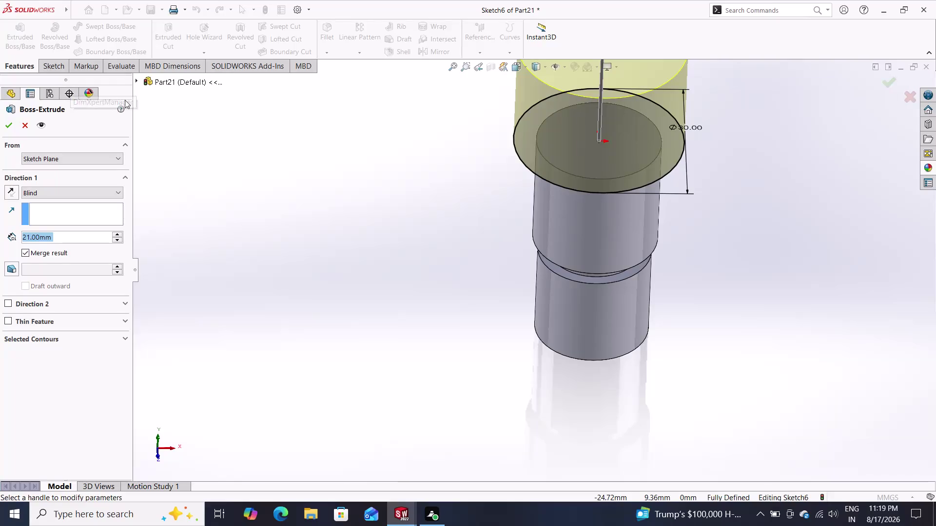
Finish the head boss extrusion at 21 mm depth.
key(6)
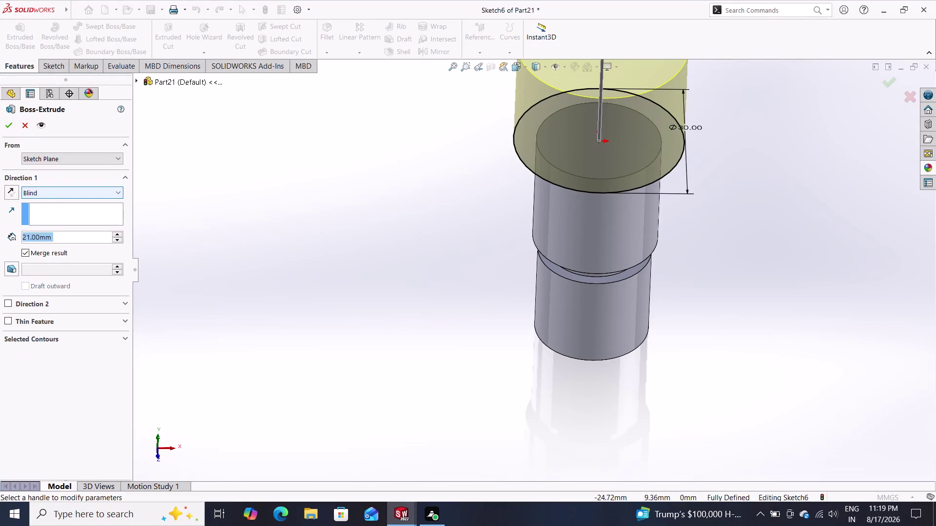
key(Return)
click(7, 128)
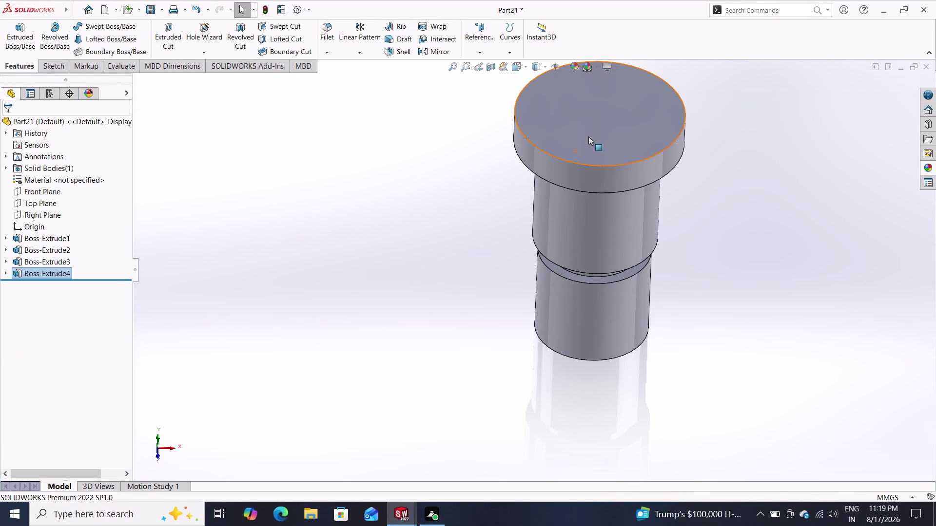
Sketch a vertical line on the head's top face through the circle's centre.
click(588, 136)
click(627, 109)
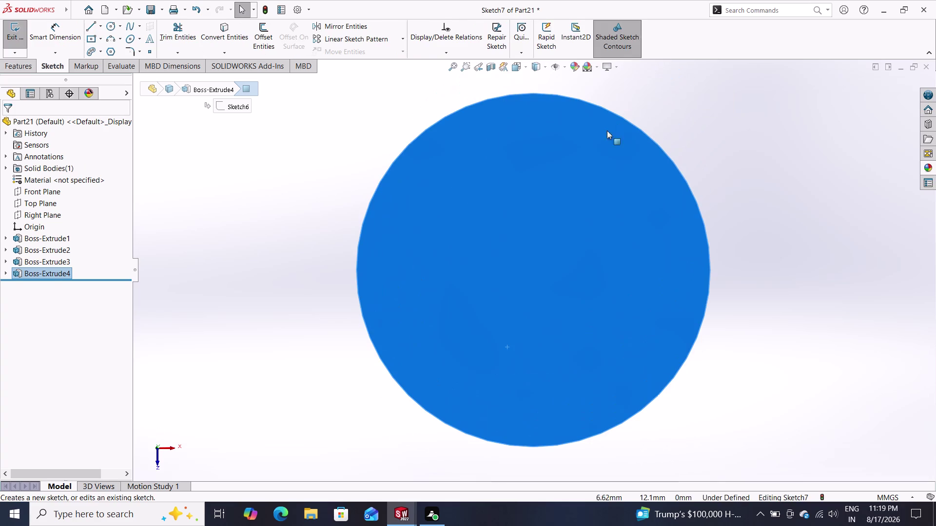
click(100, 27)
click(93, 26)
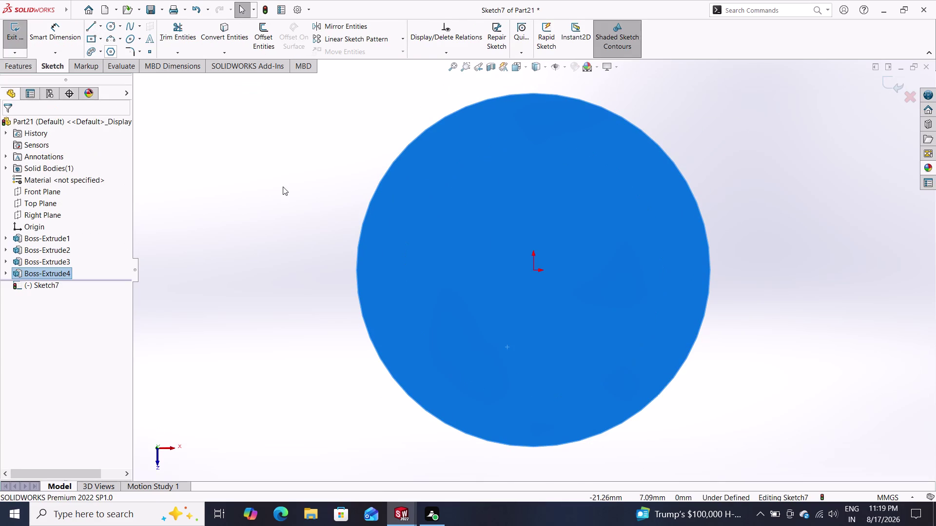
click(91, 25)
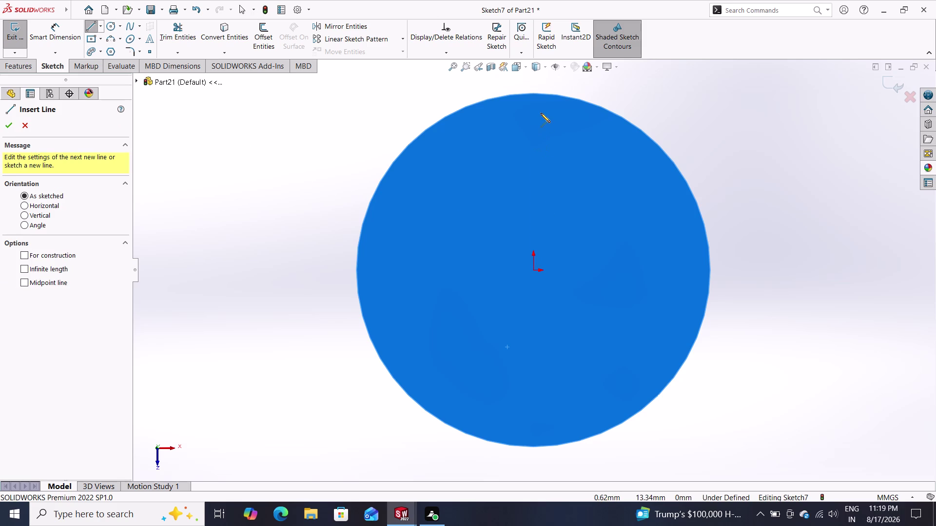
click(533, 94)
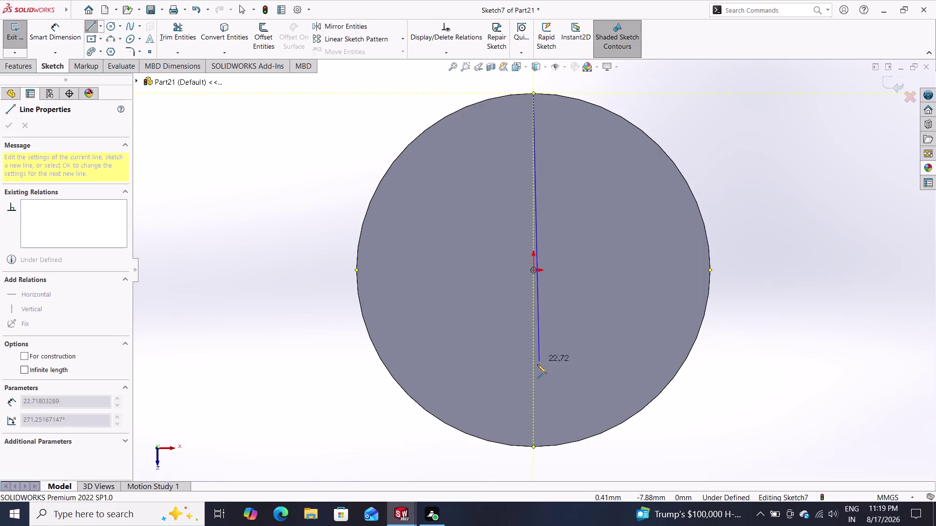
click(534, 445)
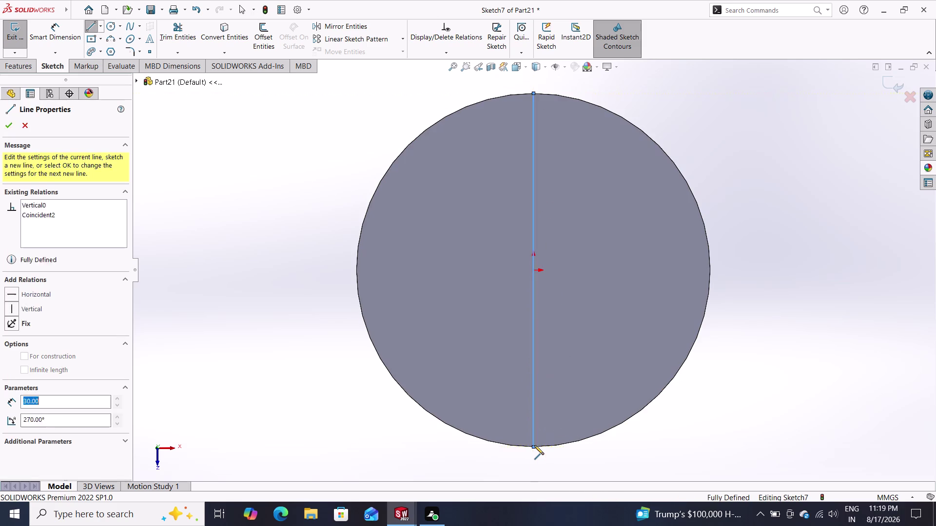
key(Escape)
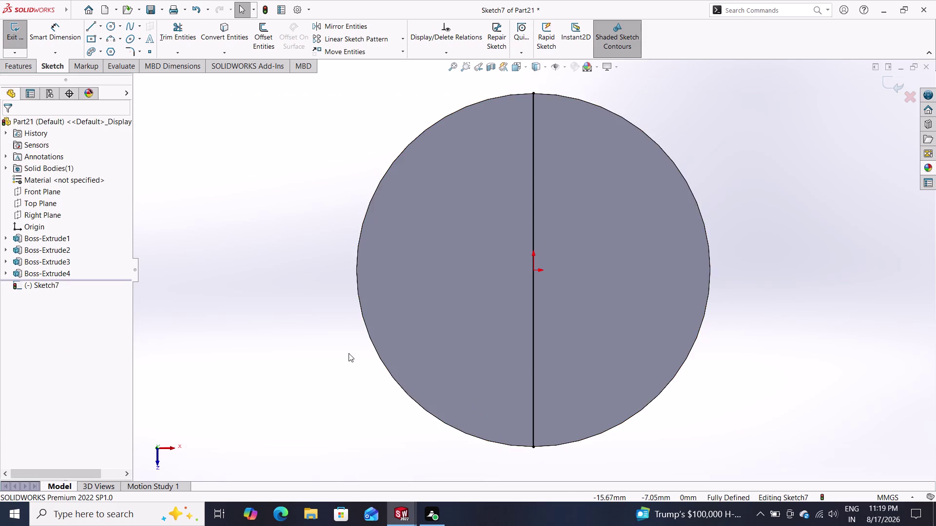
click(6, 67)
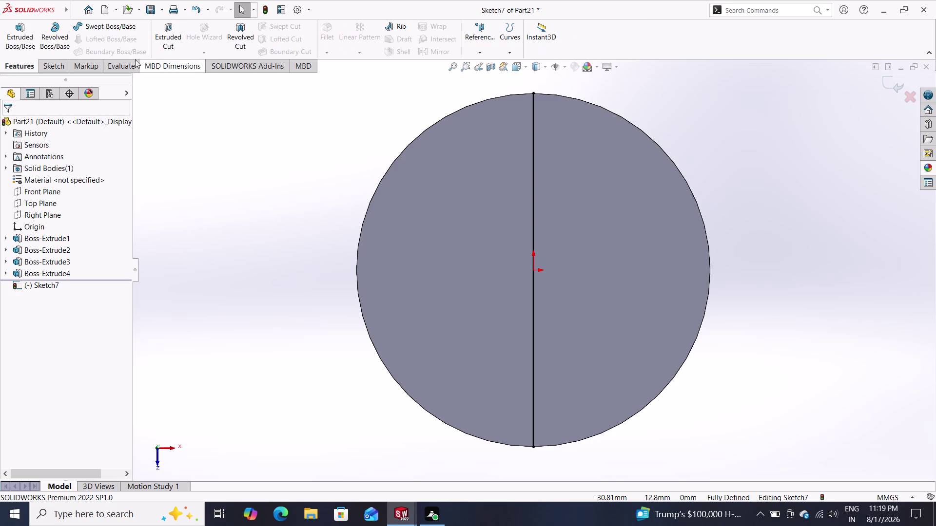
Offset the centre line 1.5 mm to both sides.
click(45, 69)
click(261, 30)
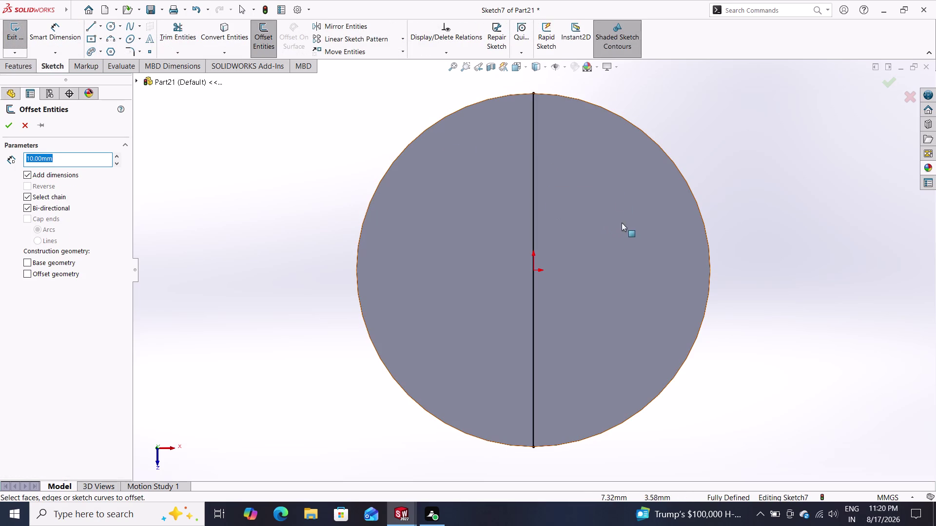
click(532, 179)
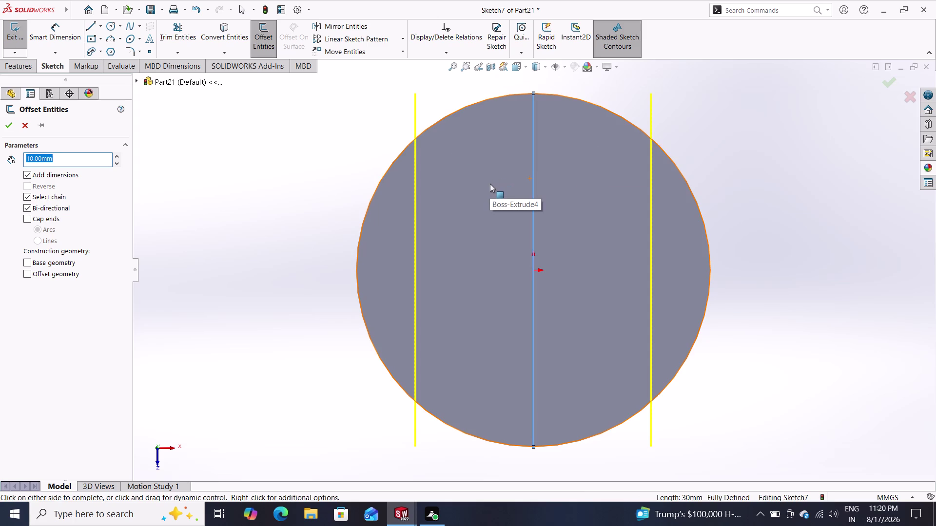
text(1.)
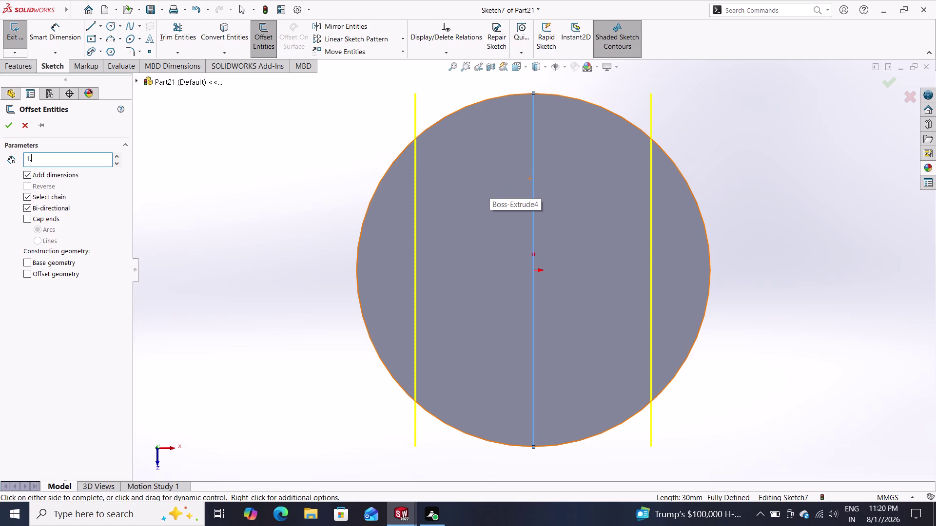
text(5)
key(Return)
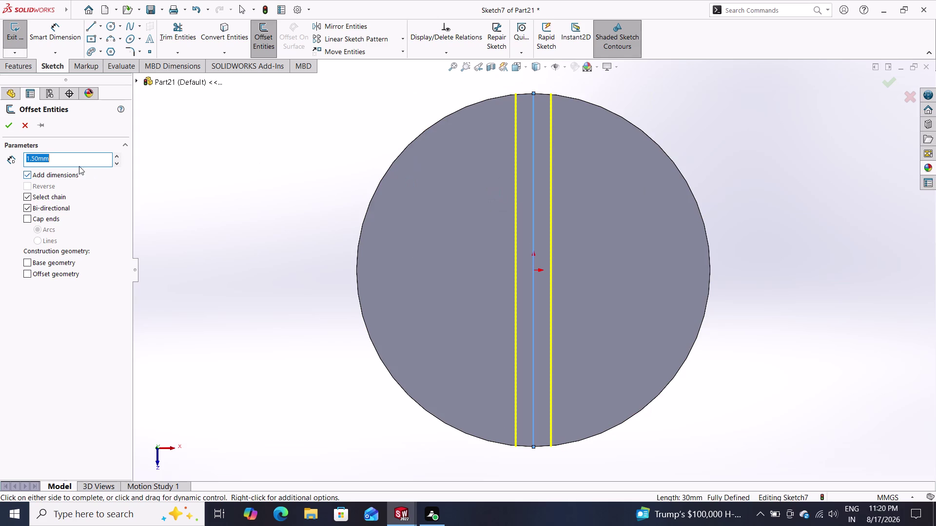
click(8, 125)
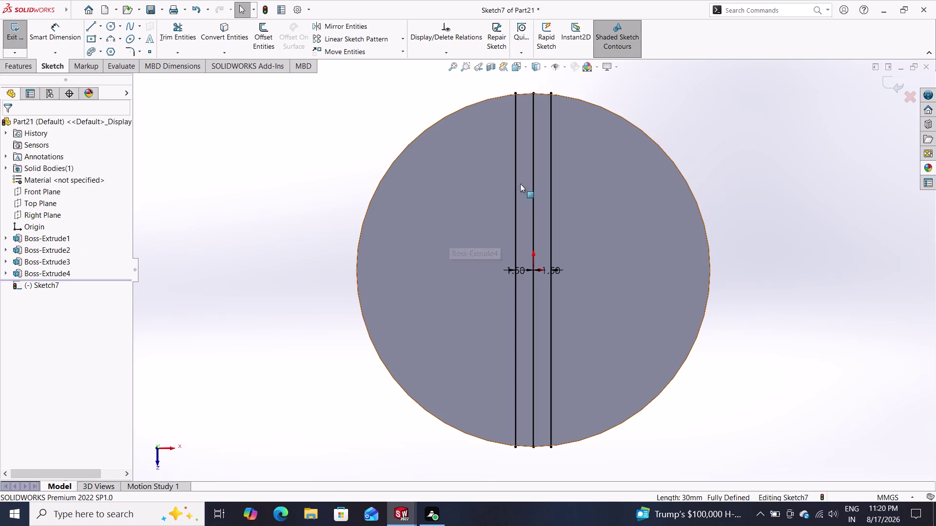
Delete the original centre line from the slot sketch.
click(532, 192)
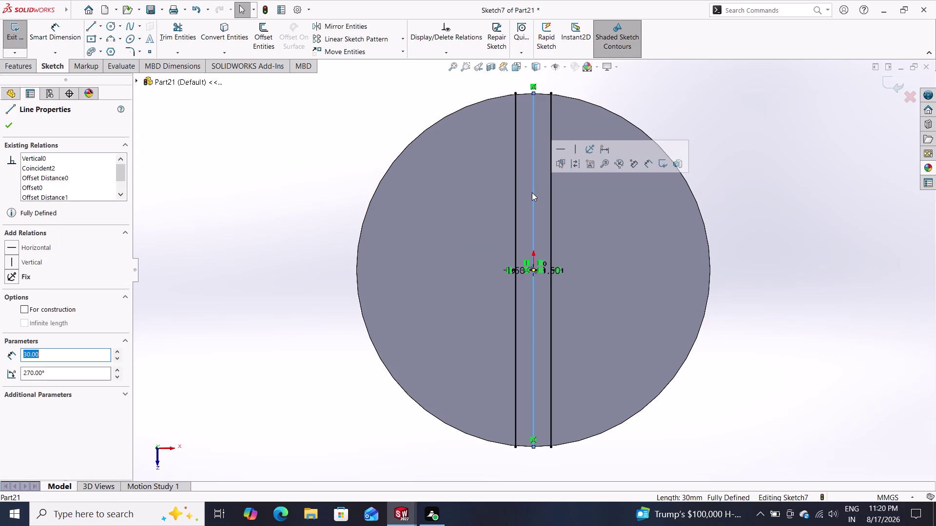
key(Delete)
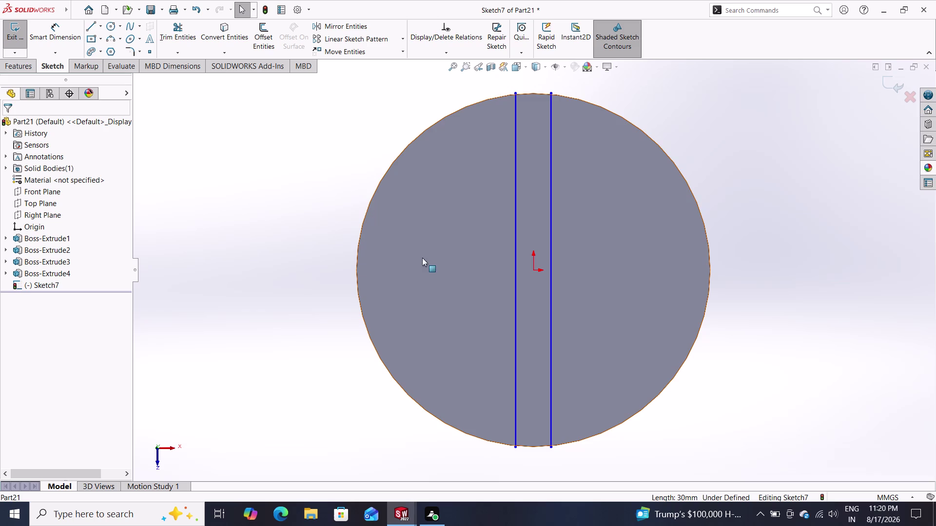
click(28, 70)
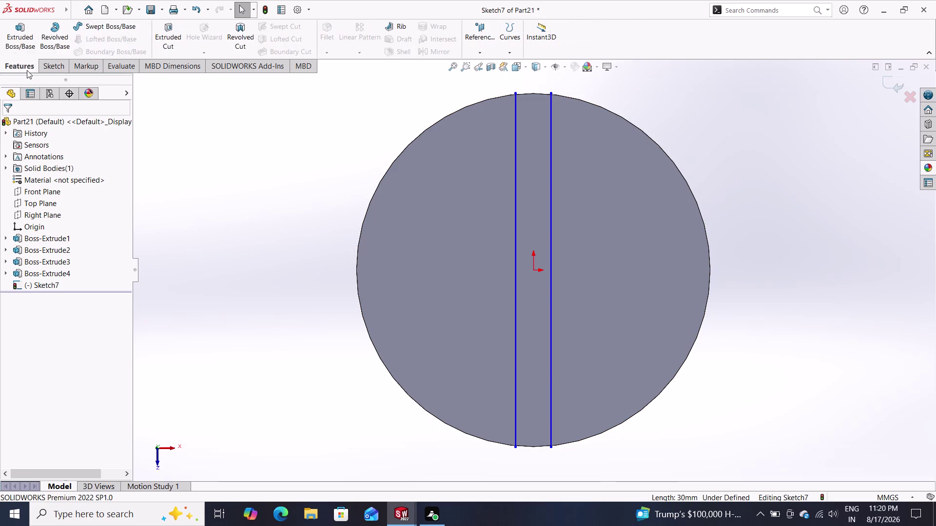
click(168, 37)
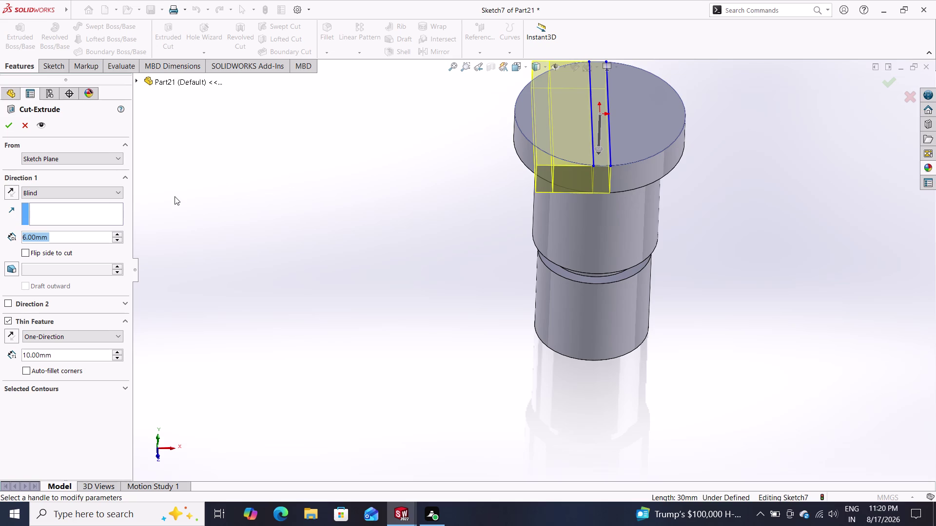
text(3.5)
key(Return)
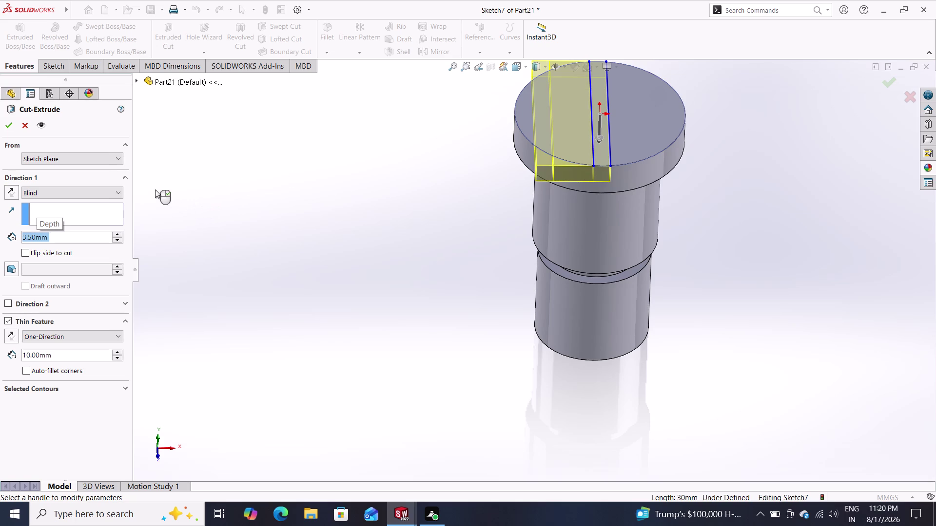
click(4, 129)
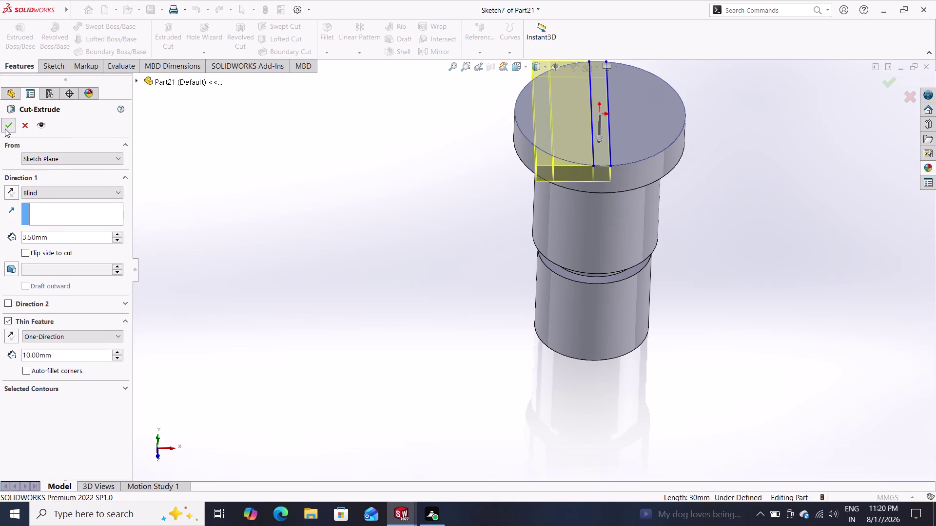
key(ctrl+z)
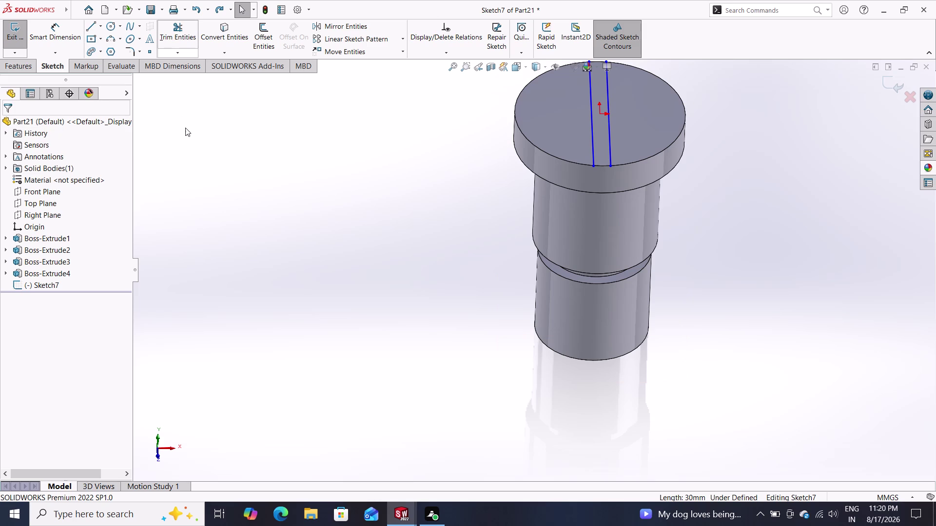
Clear the face selection and exit the slot sketch.
click(481, 67)
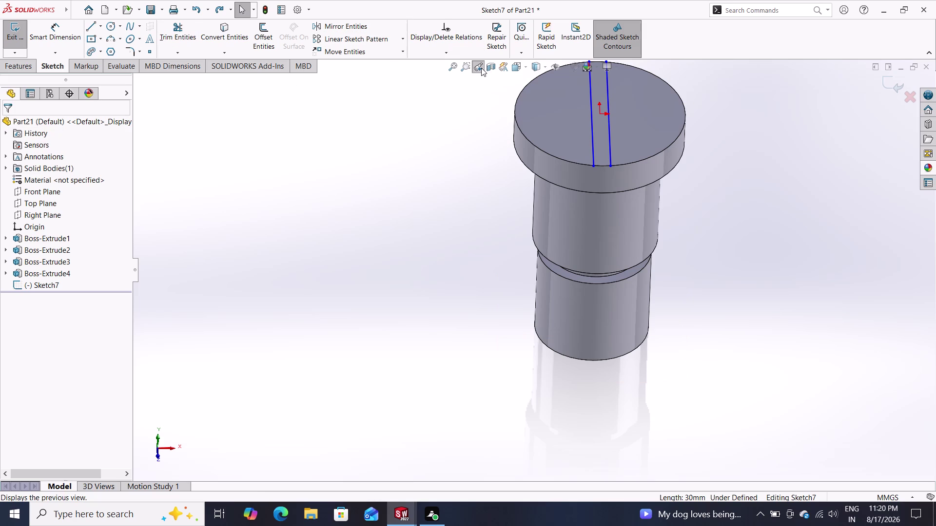
click(629, 132)
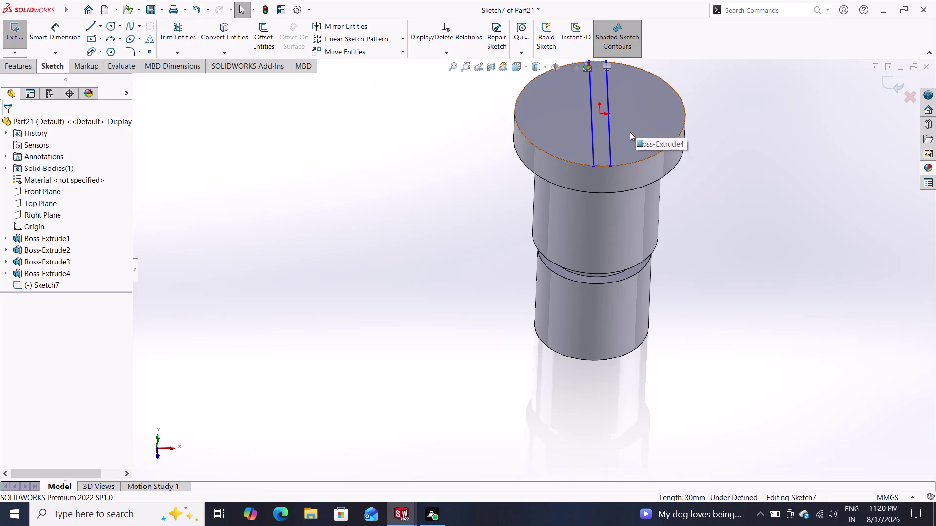
click(630, 132)
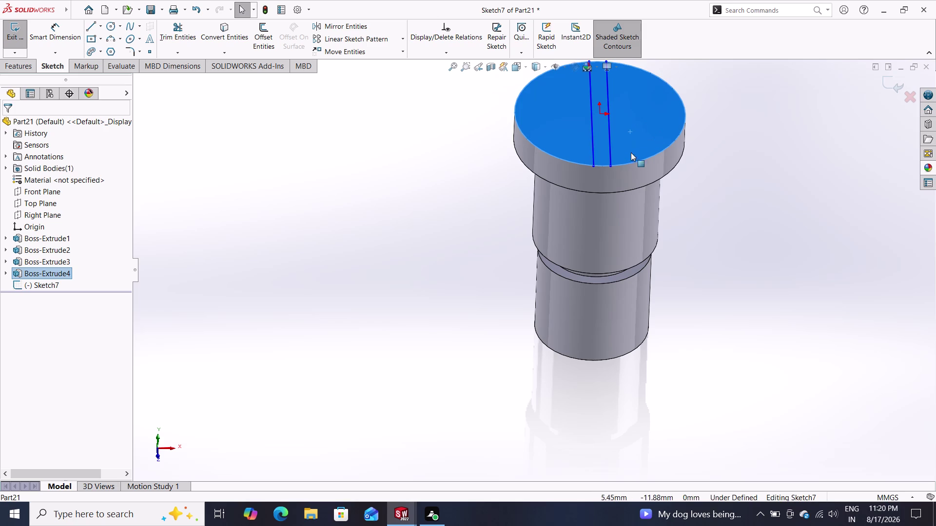
key(Escape)
key(Escape)
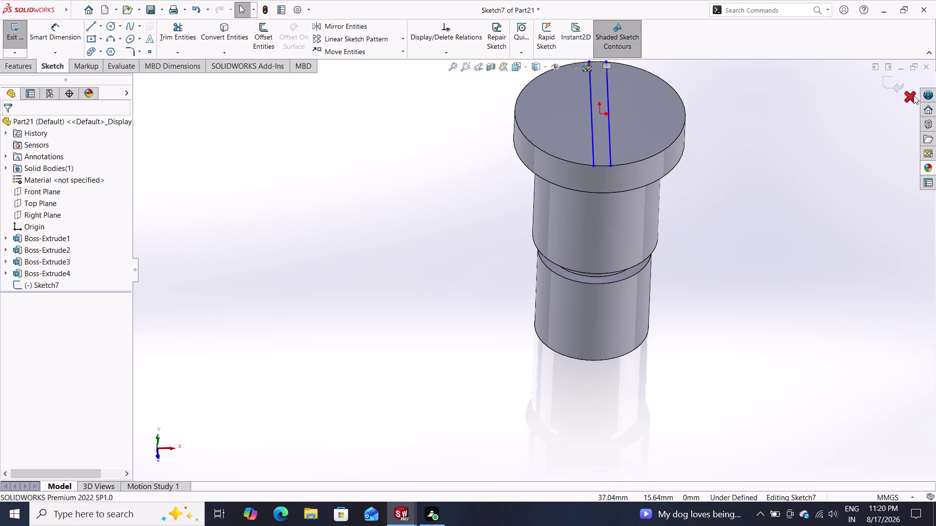
click(889, 82)
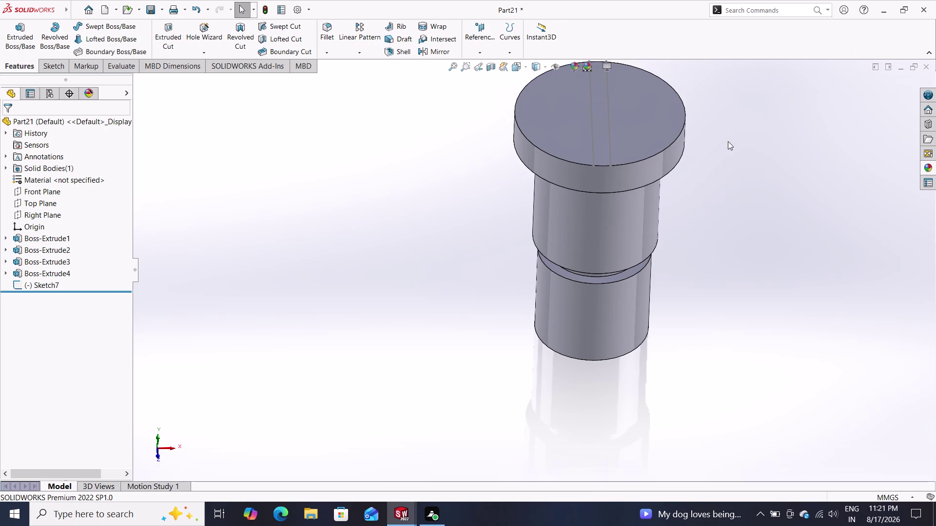
Start a new sketch on the head's top face and convert its outer edge.
click(625, 139)
click(665, 115)
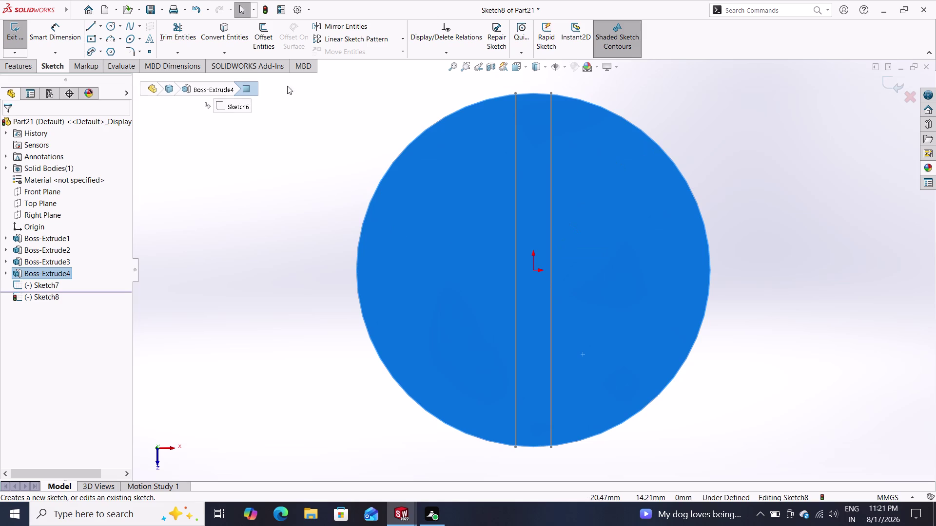
click(234, 26)
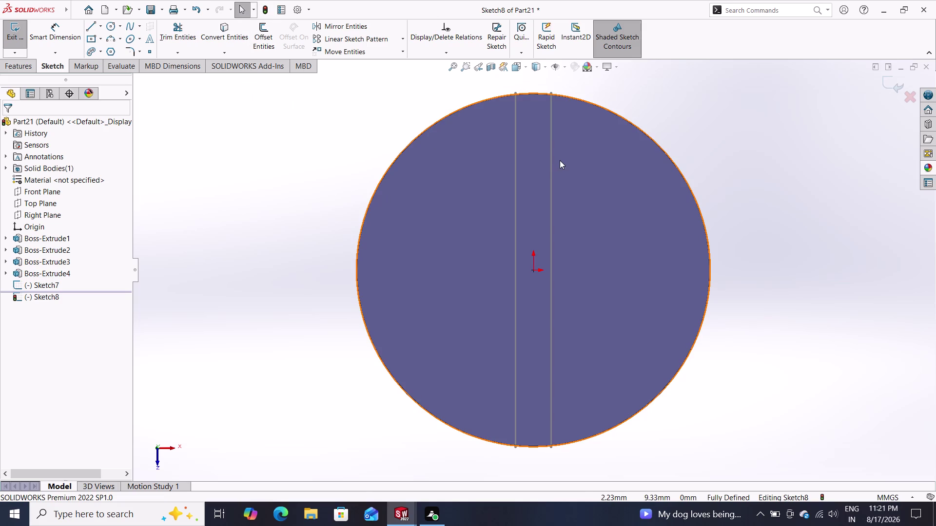
click(639, 130)
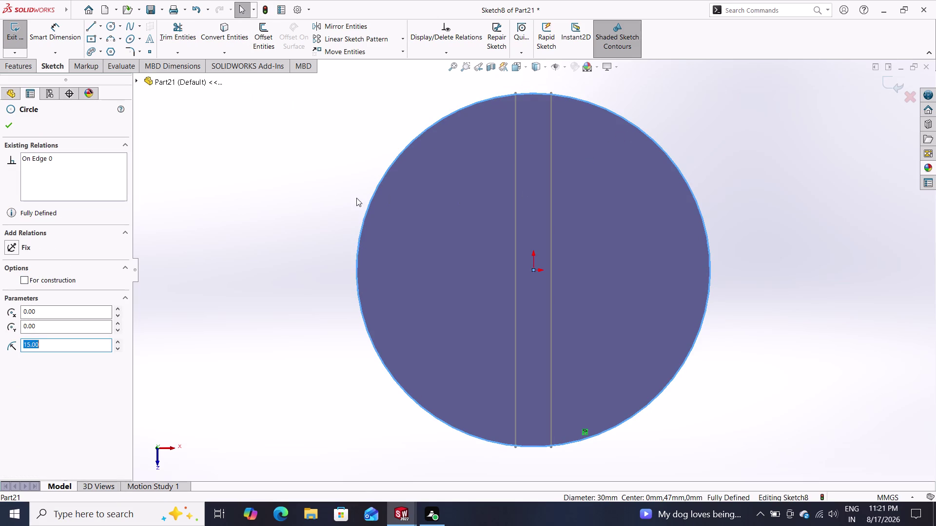
click(9, 124)
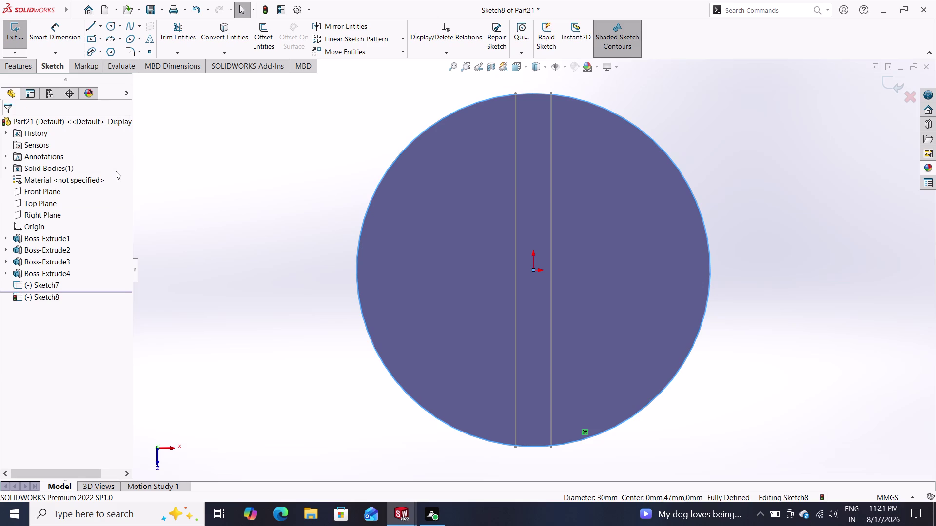
Undo the Sketch8 work to resume editing Sketch7.
key(ctrl+z)
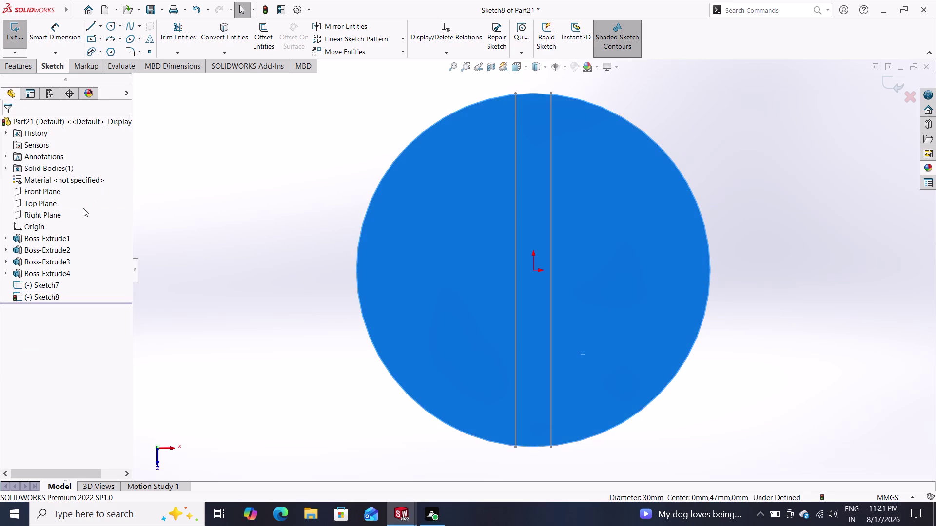
key(z)
key(ctrl+z)
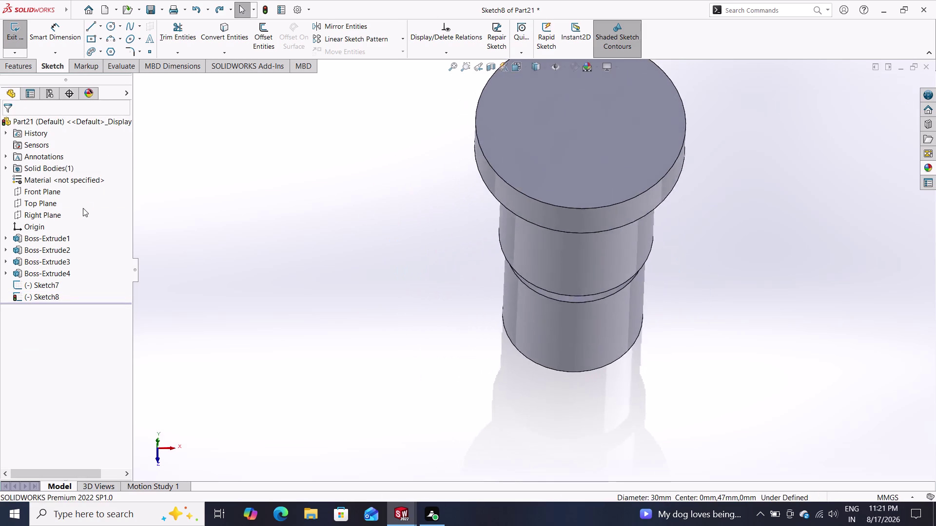
key(ctrl+z)
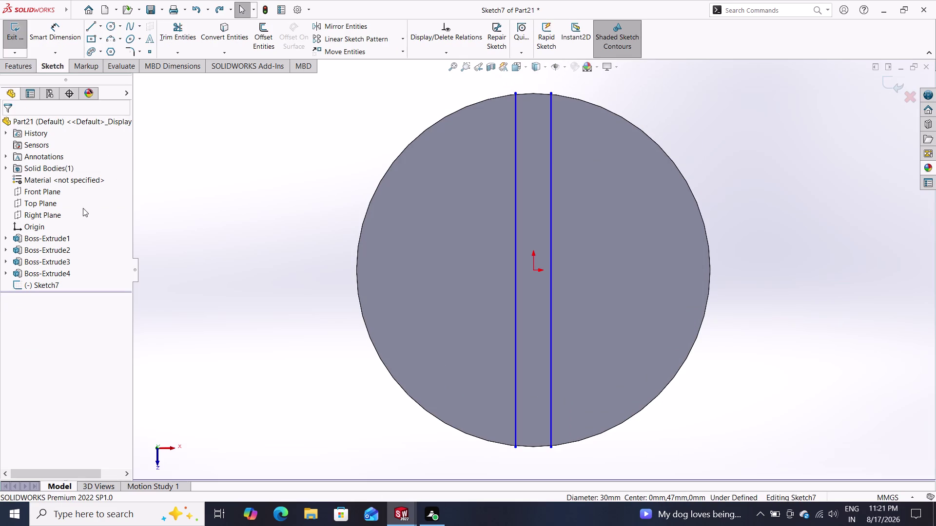
click(227, 45)
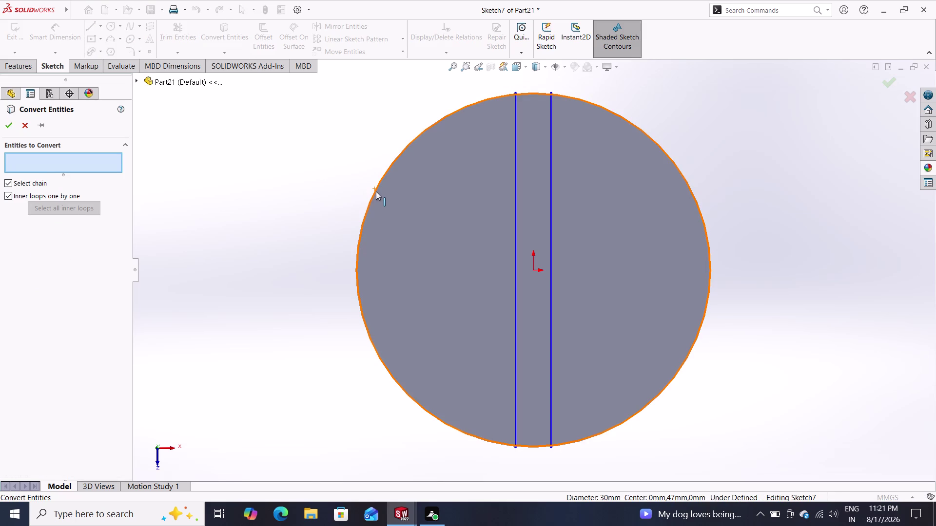
Convert the top face's circular edge into Sketch7 and power-trim around the slot lines.
click(376, 191)
click(10, 129)
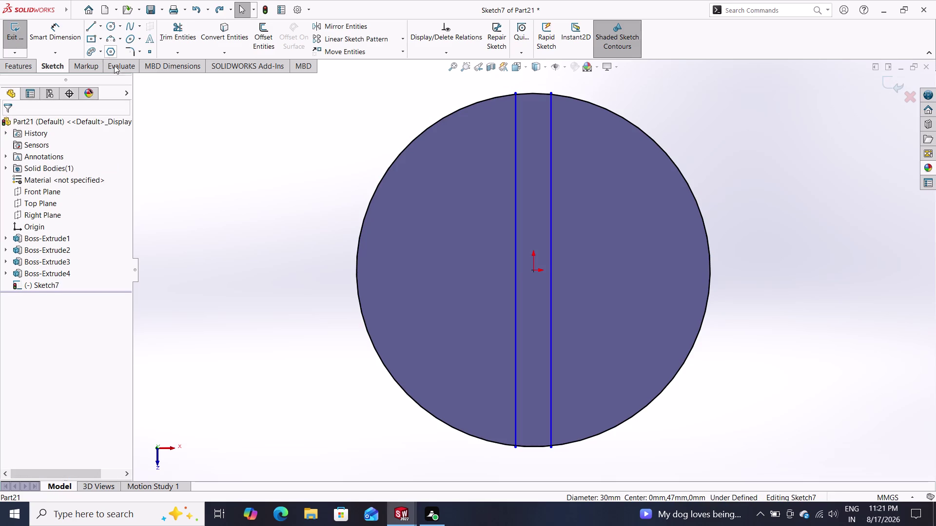
click(183, 30)
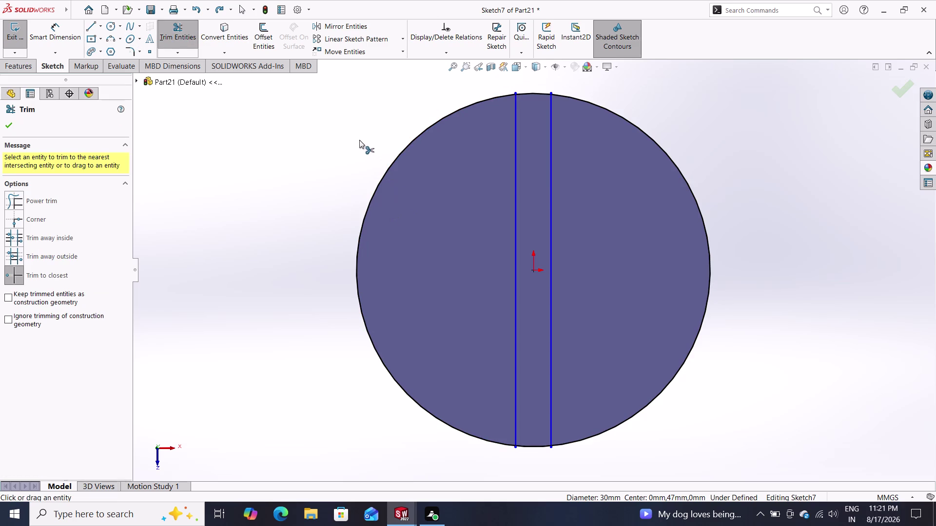
drag(359, 139, 414, 200)
click(56, 199)
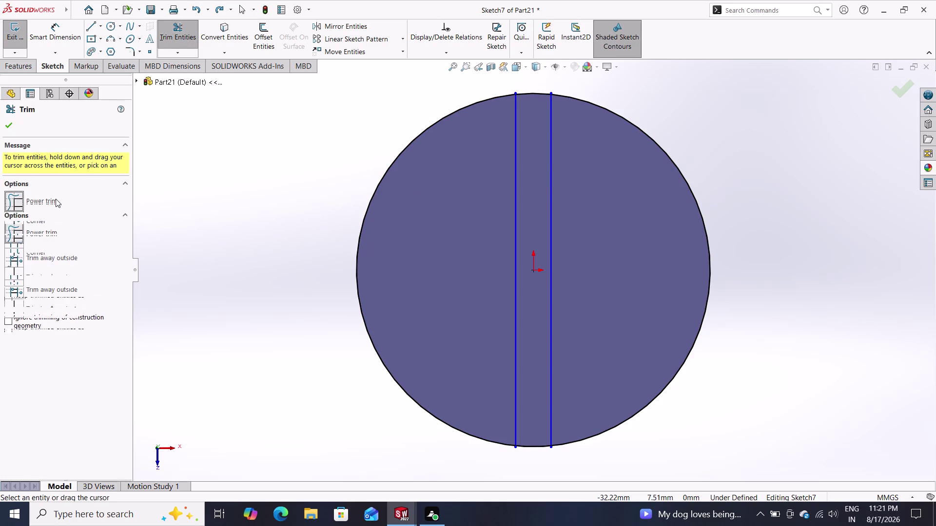
drag(334, 122, 398, 167)
drag(398, 167, 413, 202)
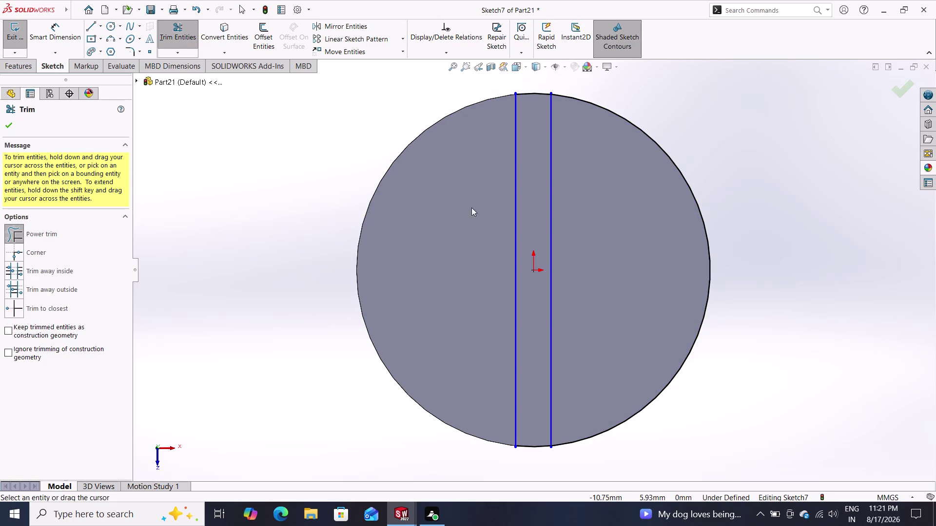
drag(747, 146, 650, 249)
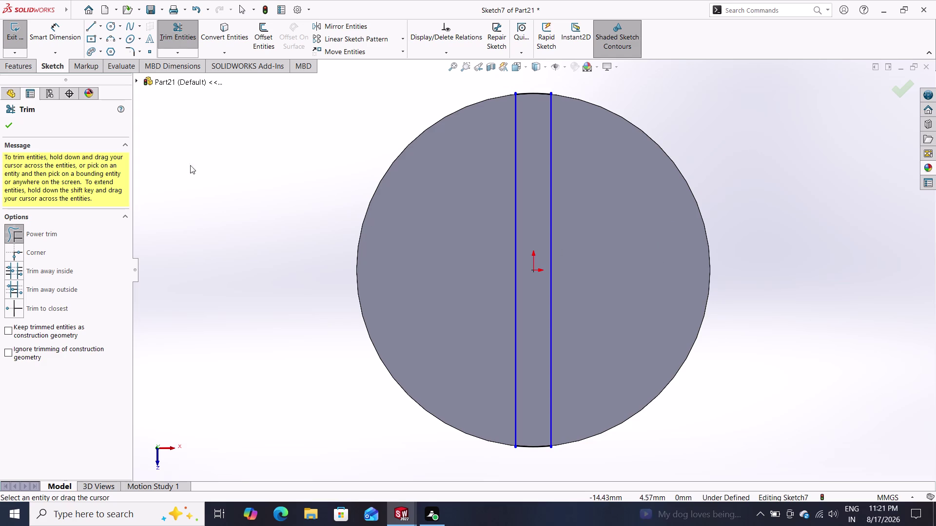
click(7, 122)
click(22, 71)
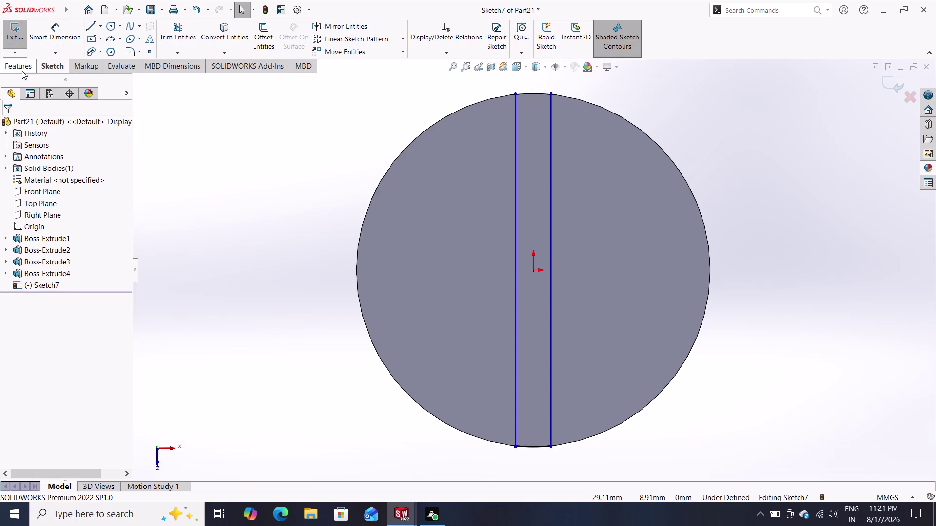
click(164, 33)
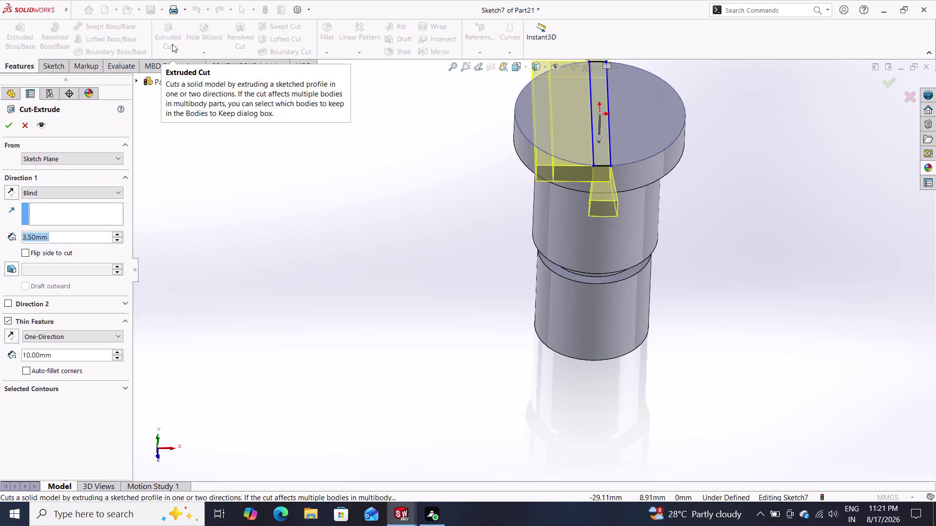
click(94, 192)
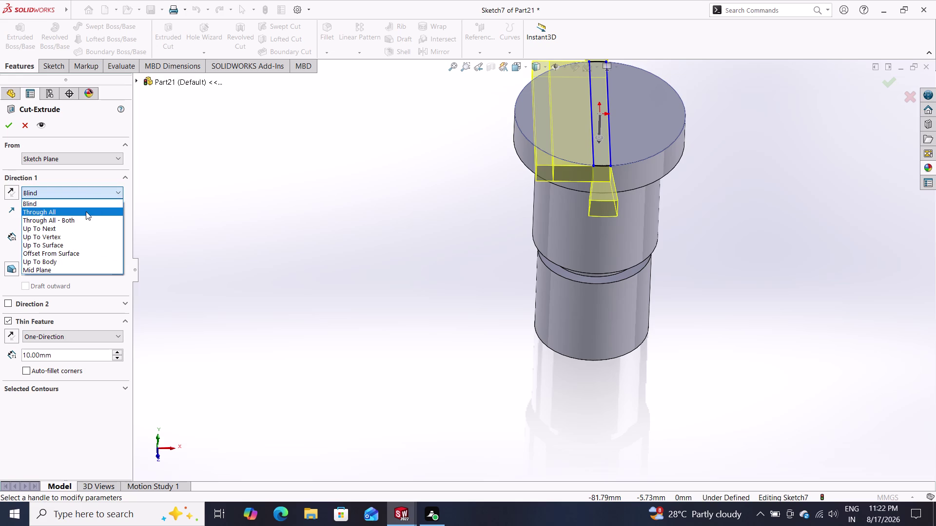
click(90, 204)
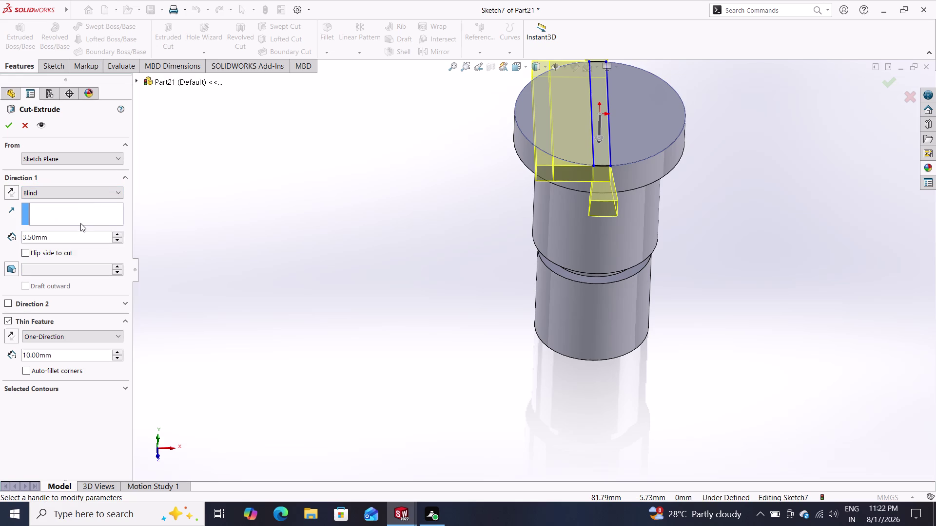
click(5, 126)
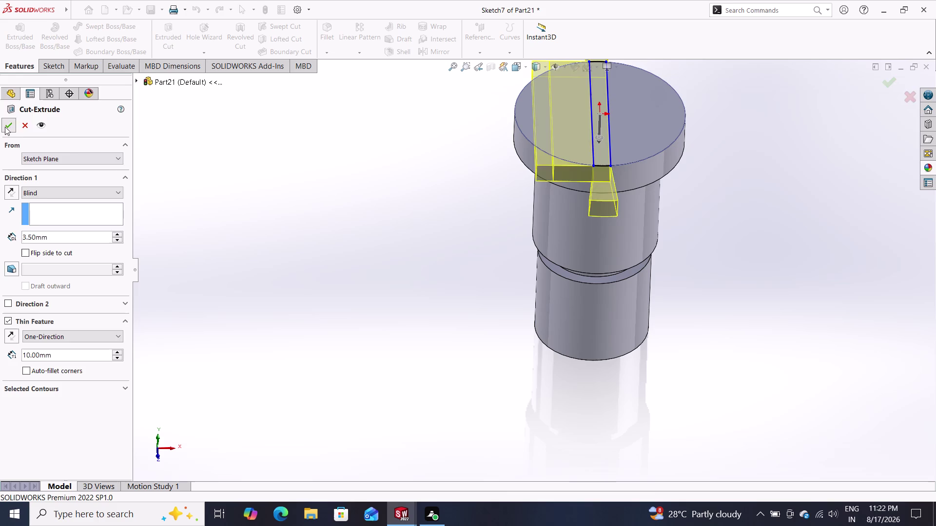
key(ctrl+z)
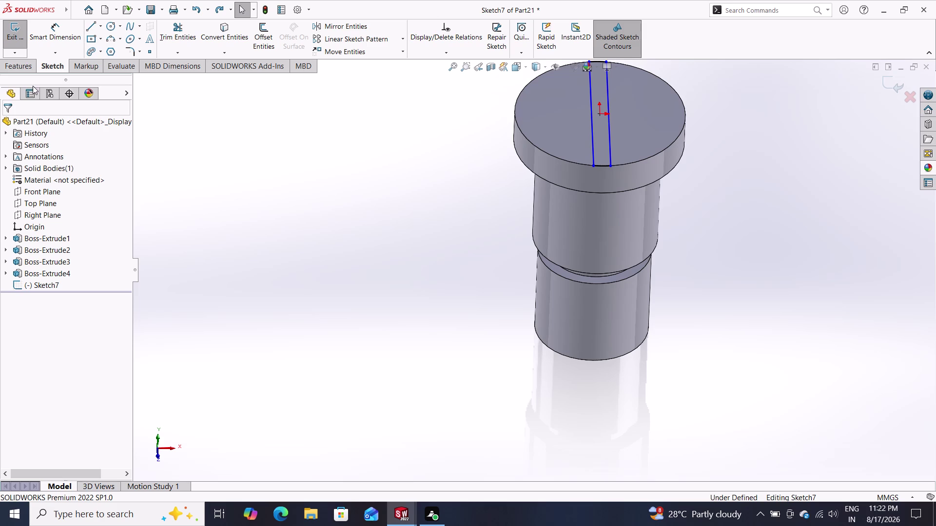
Select Sketch7 and view it face-on.
click(120, 92)
key(ctrl+z)
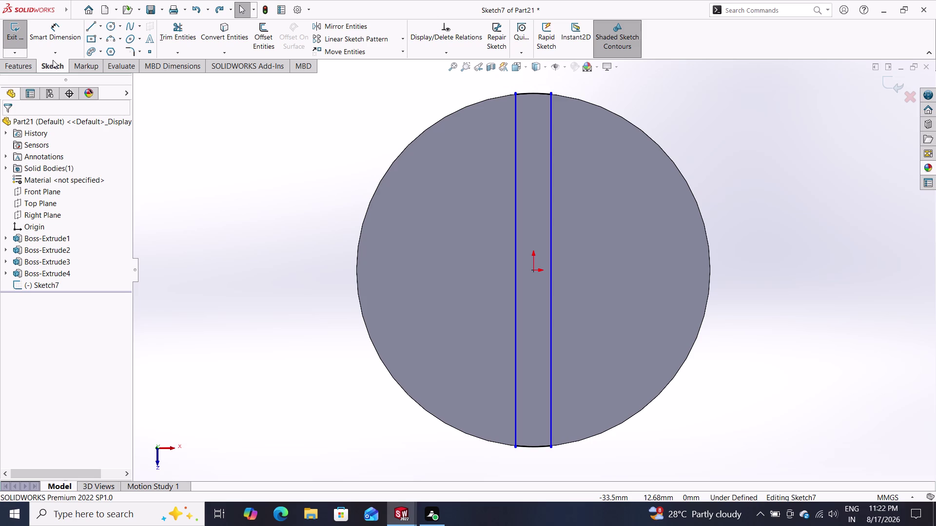
click(91, 39)
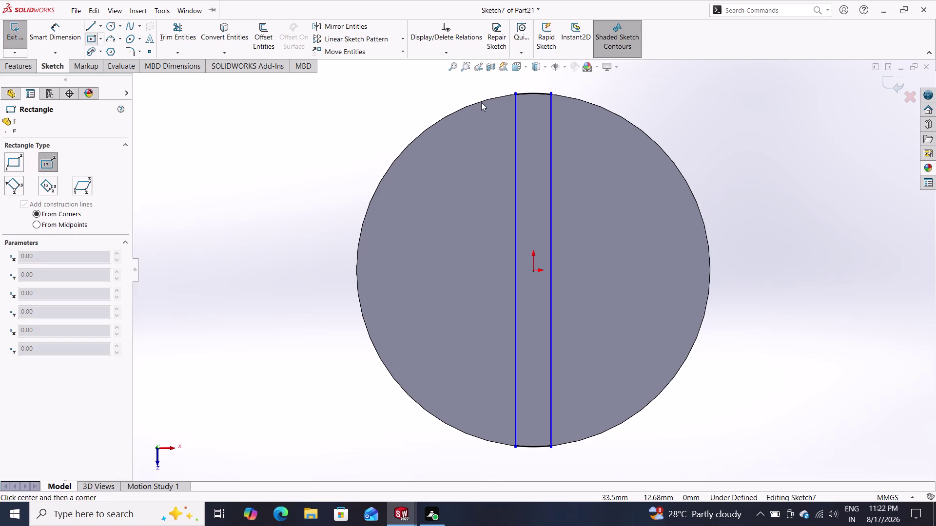
Draw a corner-to-corner rectangle spanning the circle past its top and bottom rims.
click(515, 78)
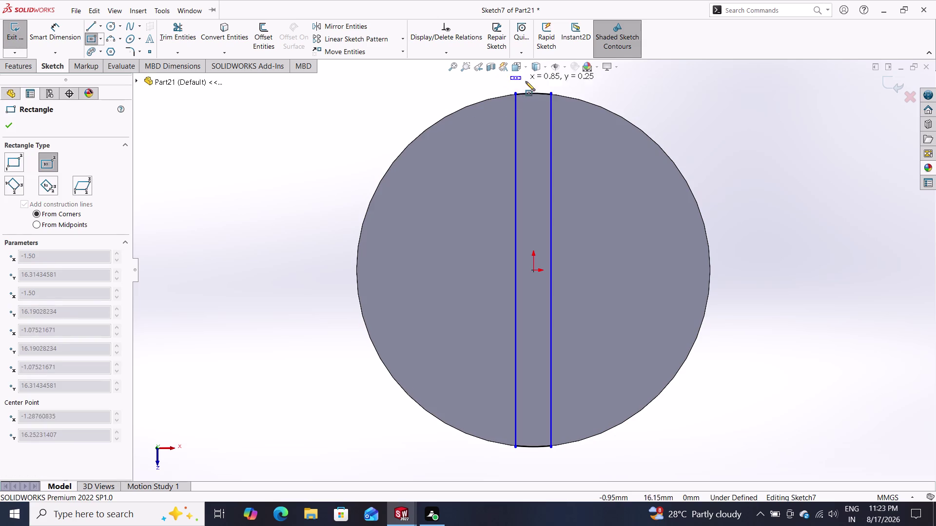
key(Escape)
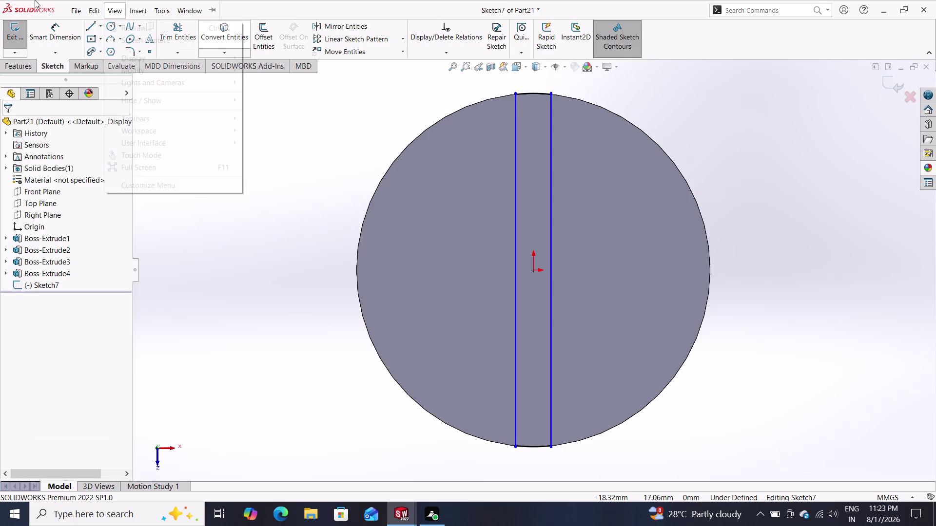
click(97, 39)
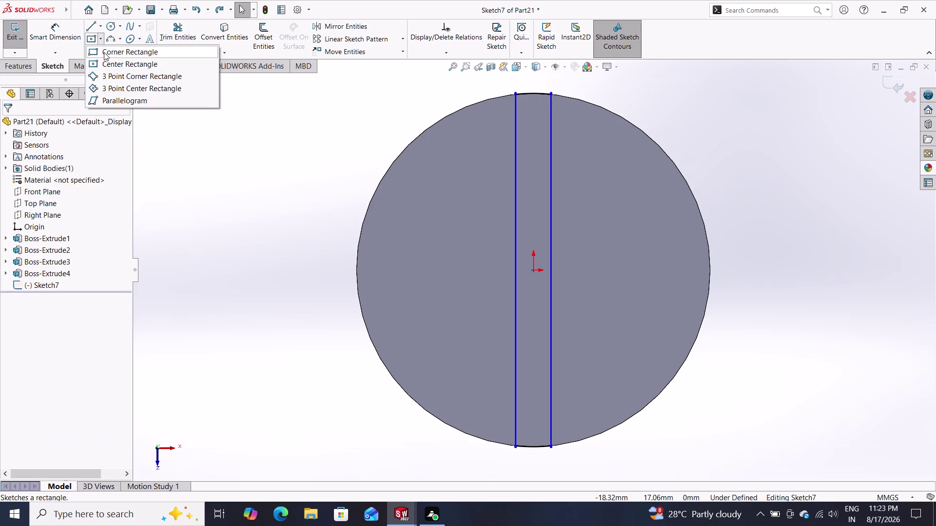
click(104, 52)
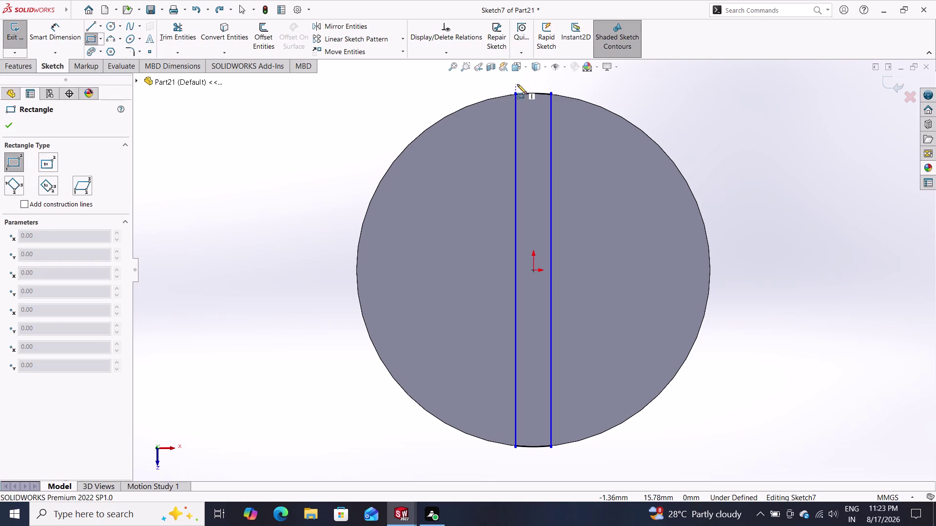
click(517, 80)
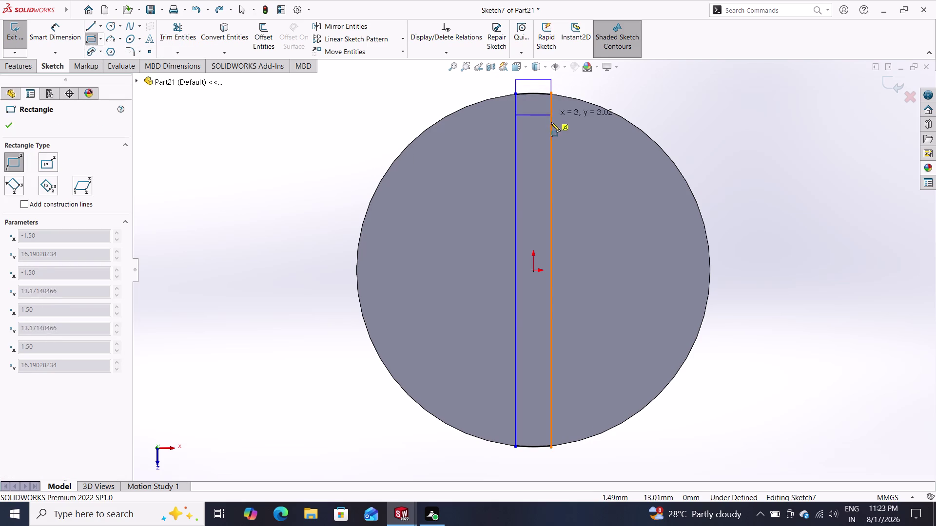
click(549, 462)
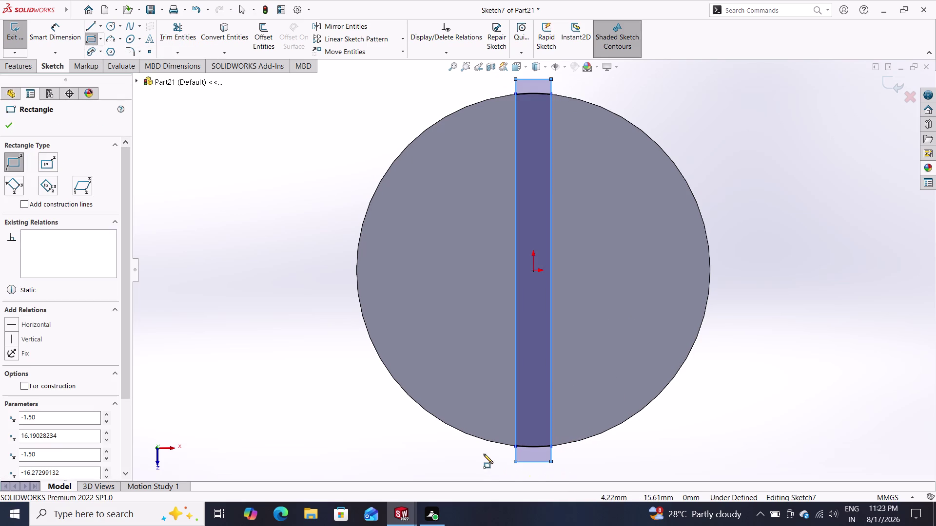
key(Escape)
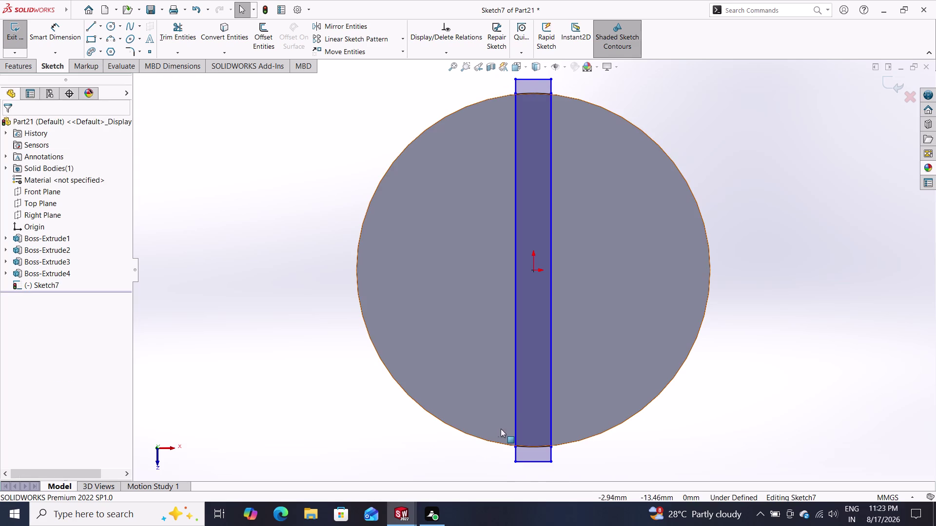
Delete the two old slot lines and the top and bottom arc segments.
click(515, 400)
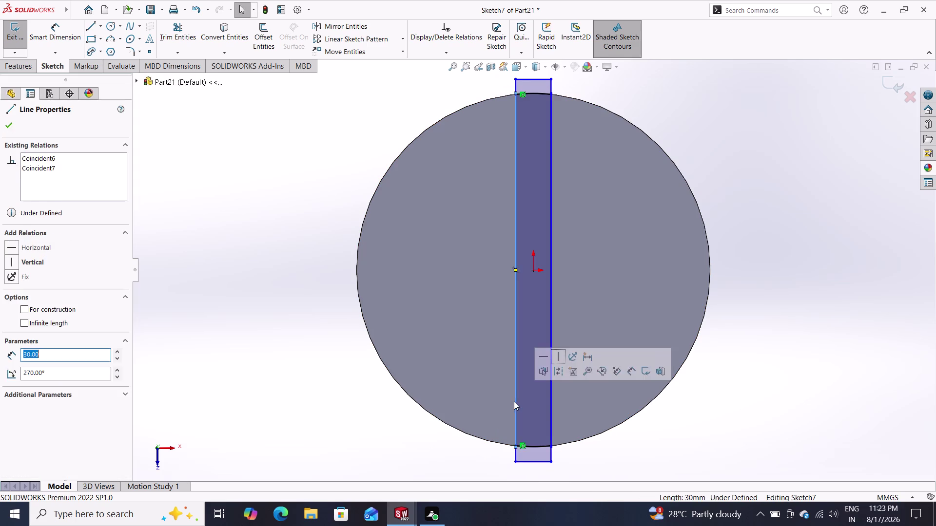
key(Delete)
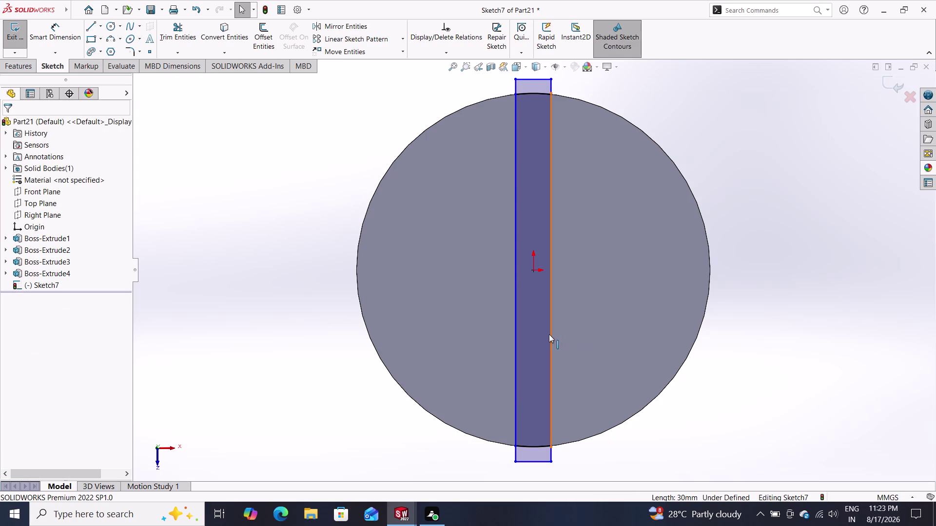
click(550, 334)
key(Delete)
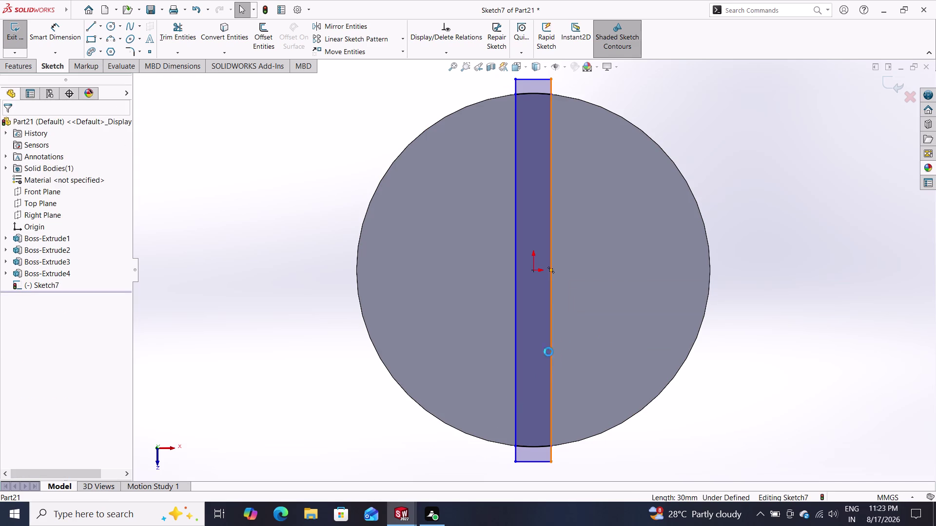
click(531, 445)
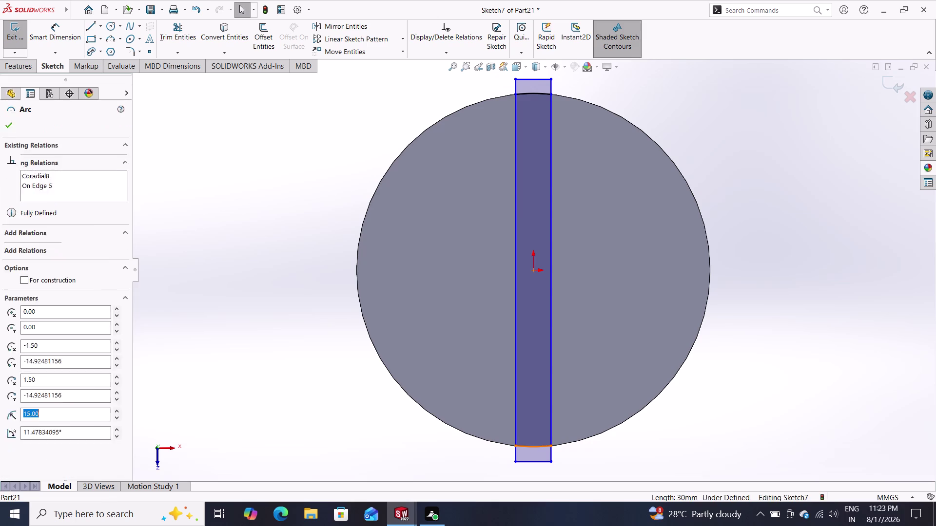
key(Delete)
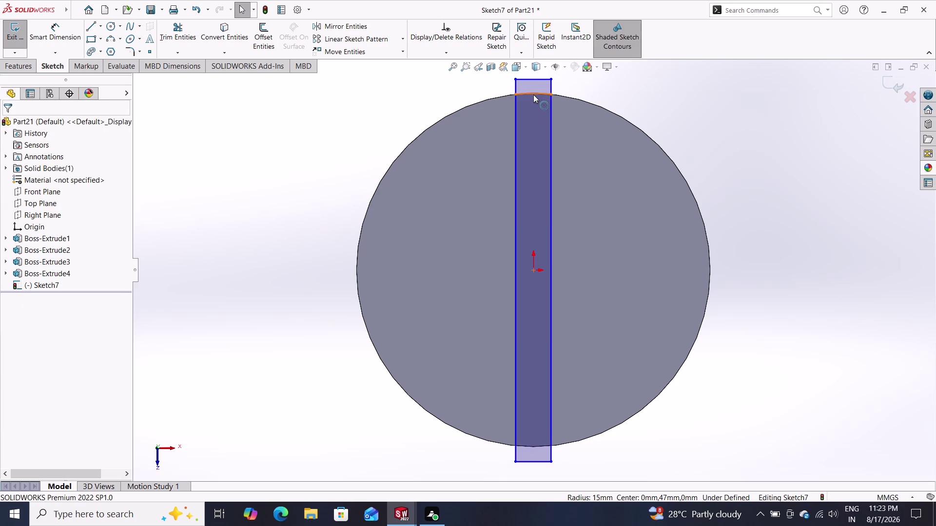
click(532, 94)
key(Delete)
click(55, 29)
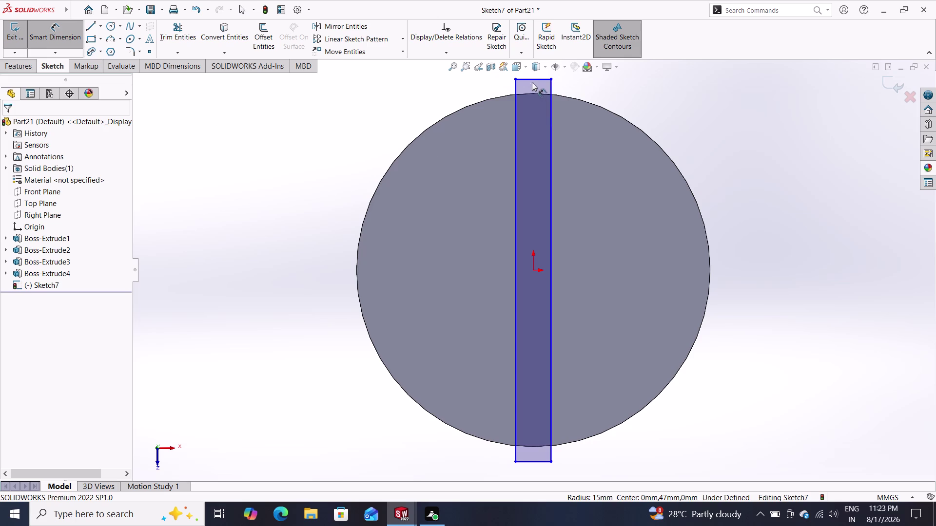
Dimension the rectangle's top edge to a 3.00 mm width.
click(532, 77)
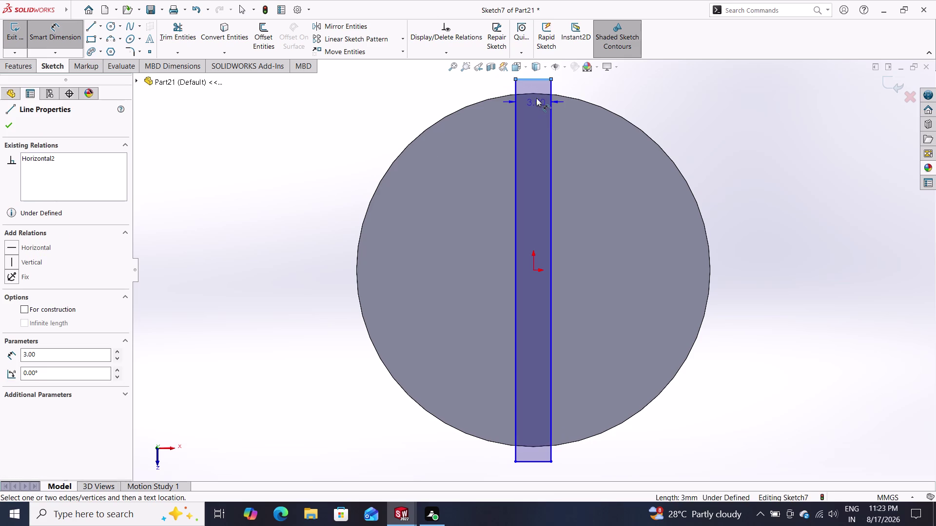
click(536, 86)
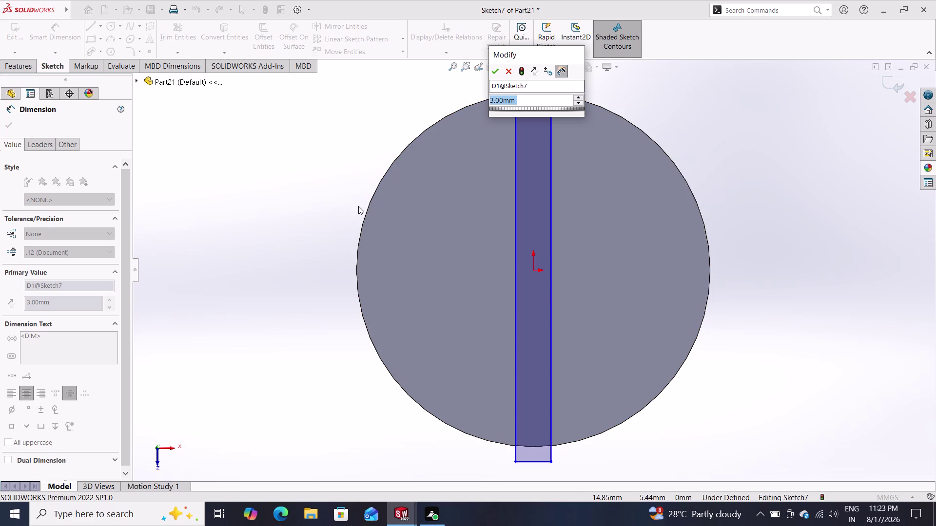
click(491, 72)
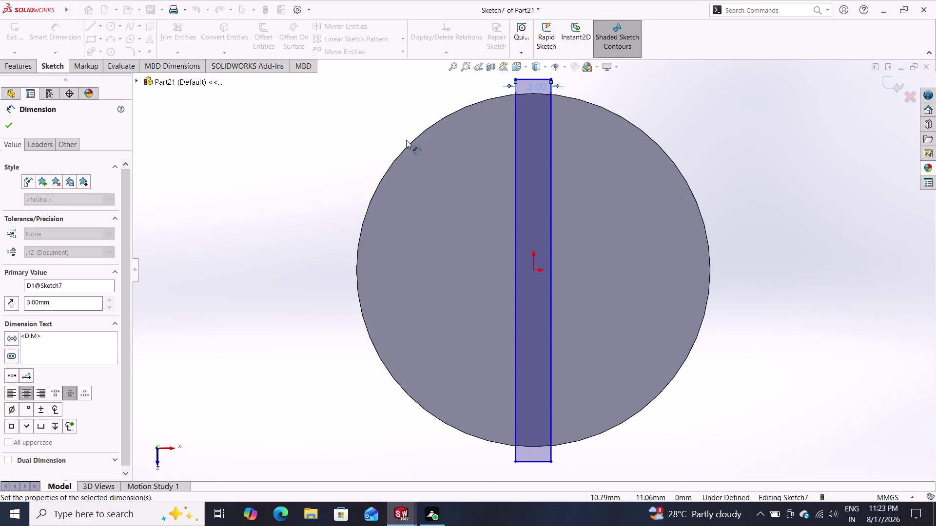
click(7, 124)
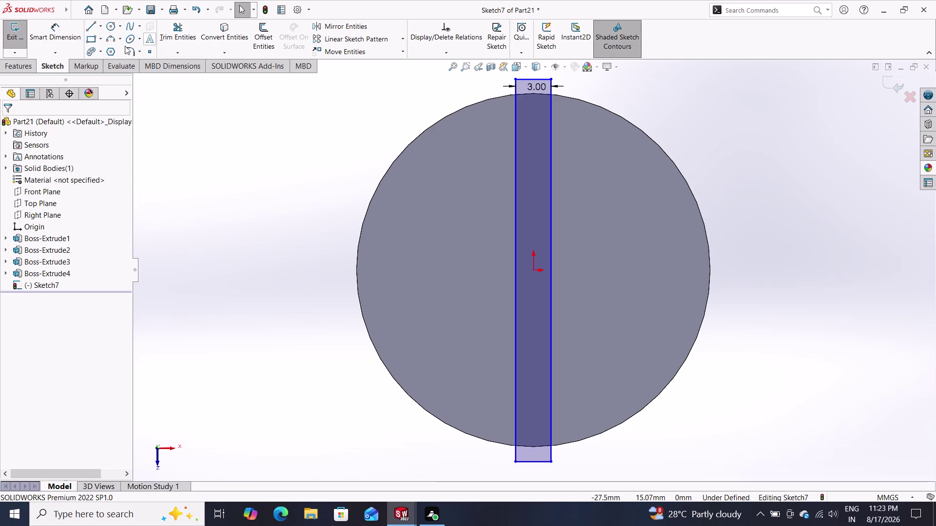
click(11, 66)
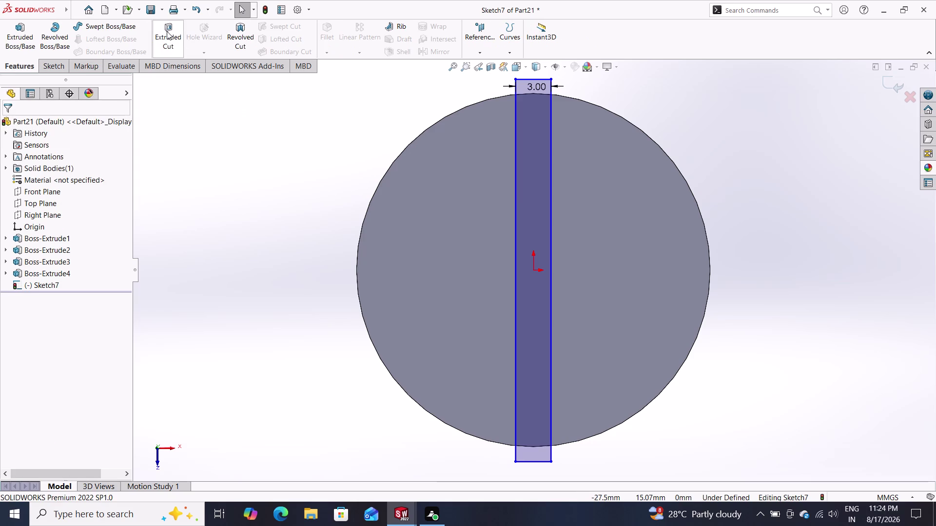
Cut the rectangle 3.50 mm deep (Blind) across the head as Cut-Extrude1.
click(165, 30)
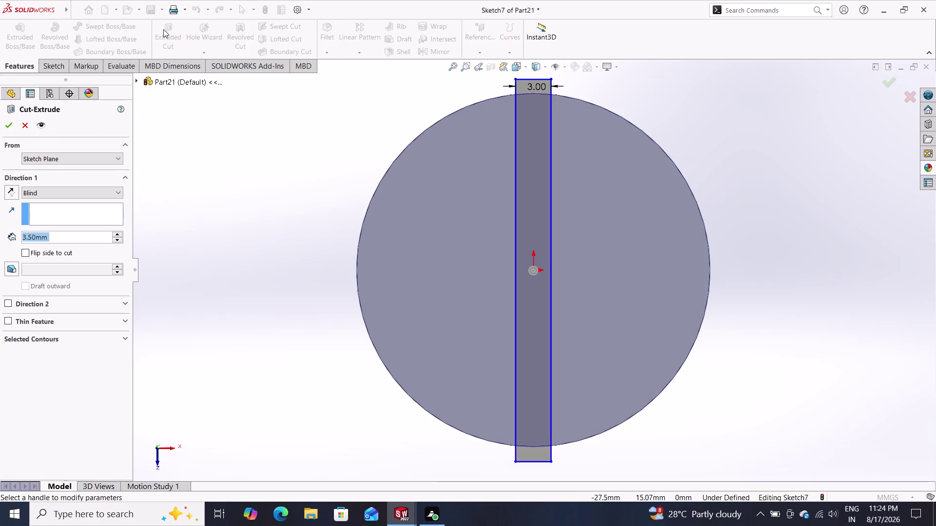
click(9, 125)
middle_drag(263, 273, 306, 201)
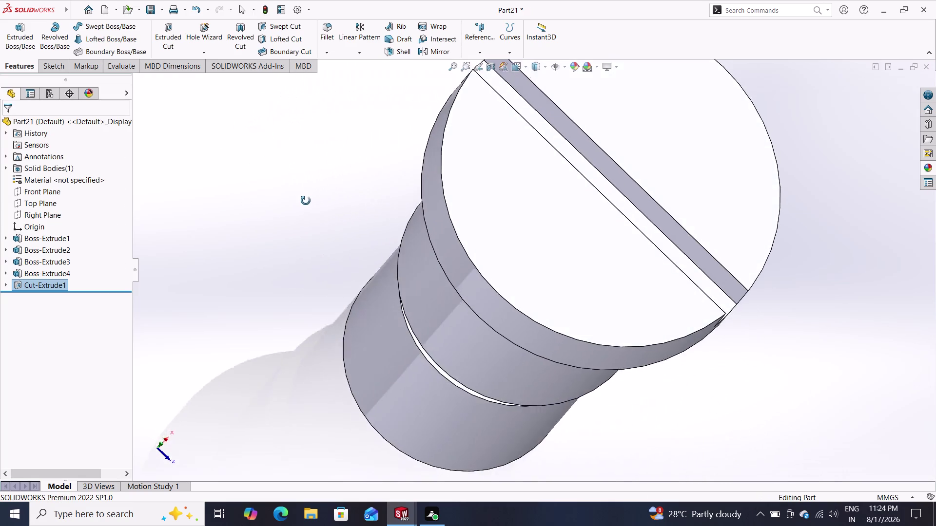
middle_drag(306, 200, 243, 129)
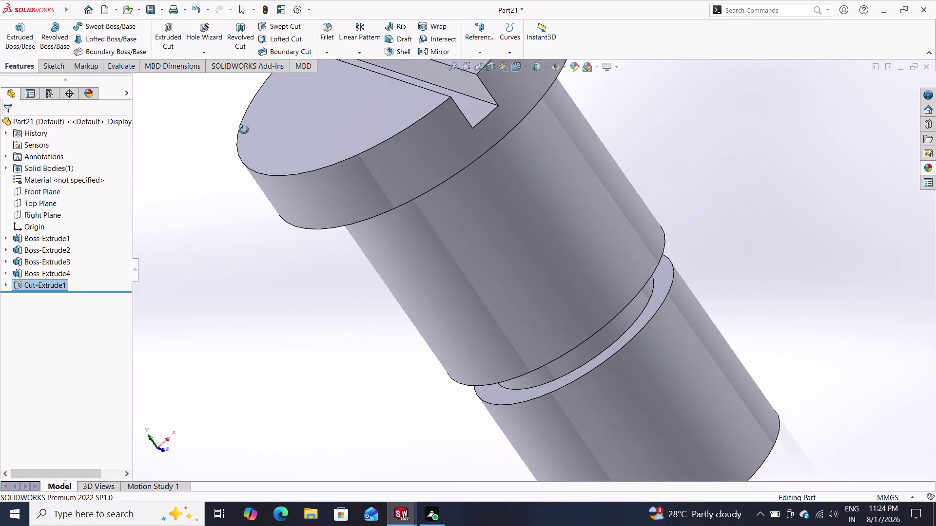
middle_drag(243, 129, 186, 101)
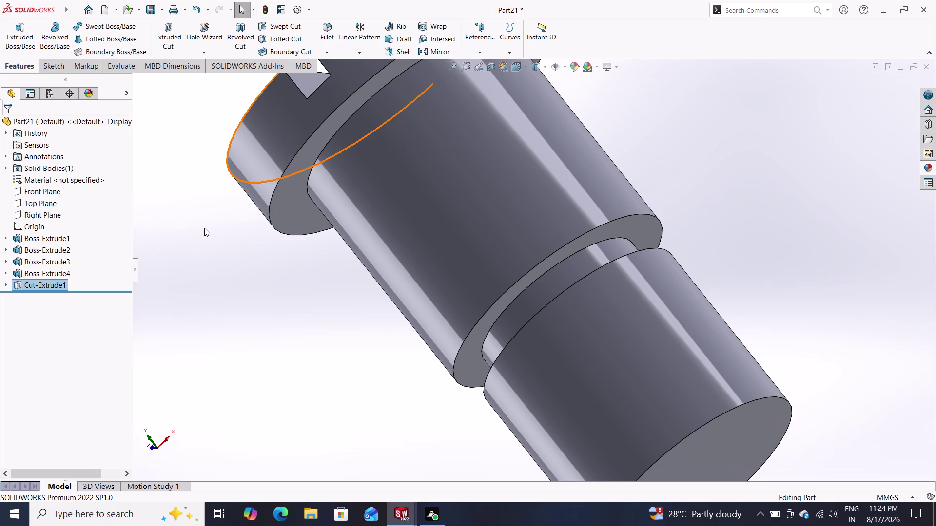
Create a new assembly document, Assem1.
click(103, 12)
click(105, 13)
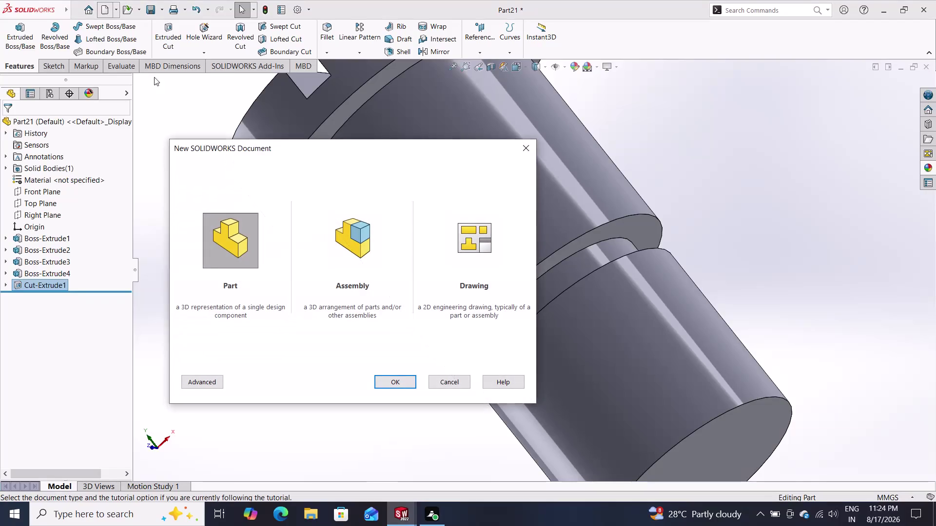
click(351, 253)
click(399, 379)
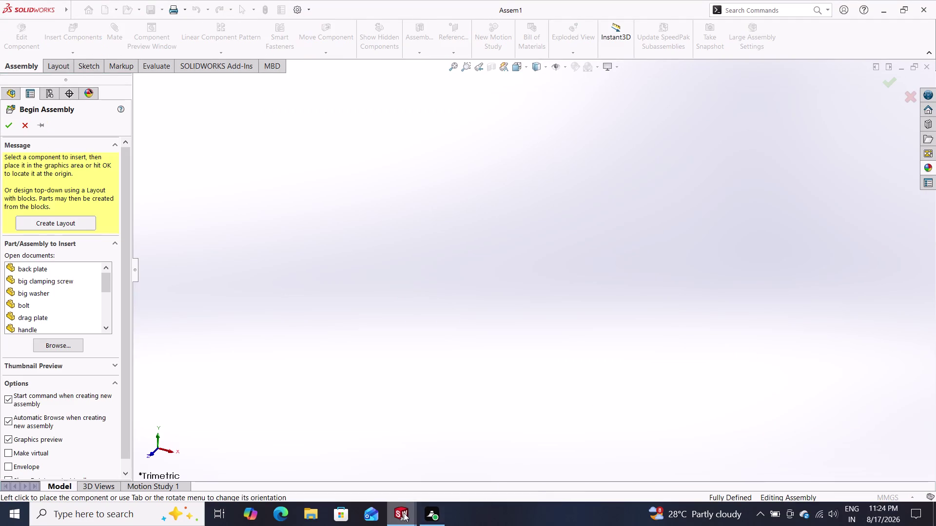
Cancel component placement and switch back to the slotted Part21 window.
click(404, 513)
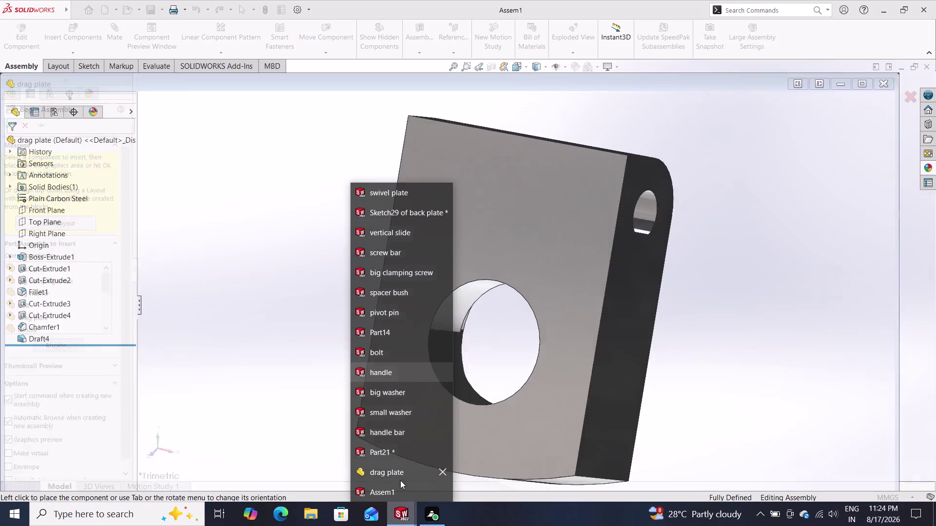
click(395, 525)
click(395, 514)
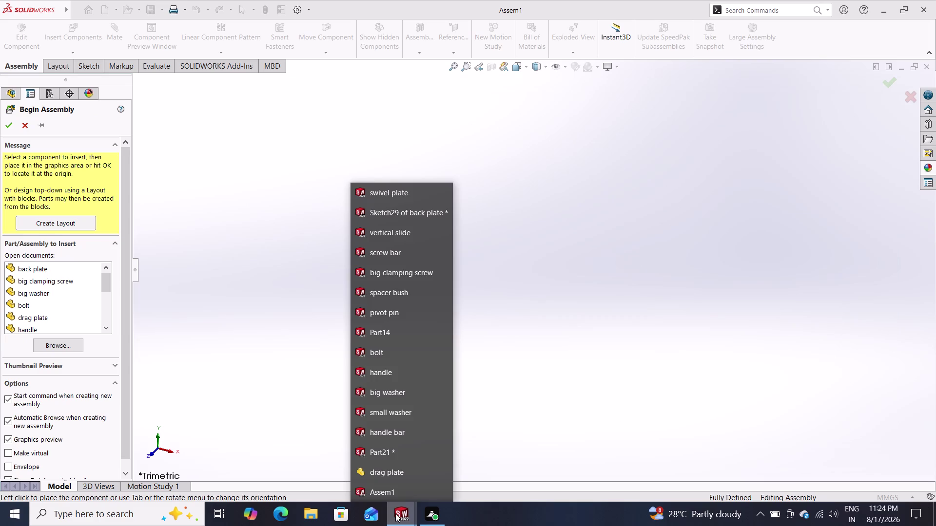
click(387, 454)
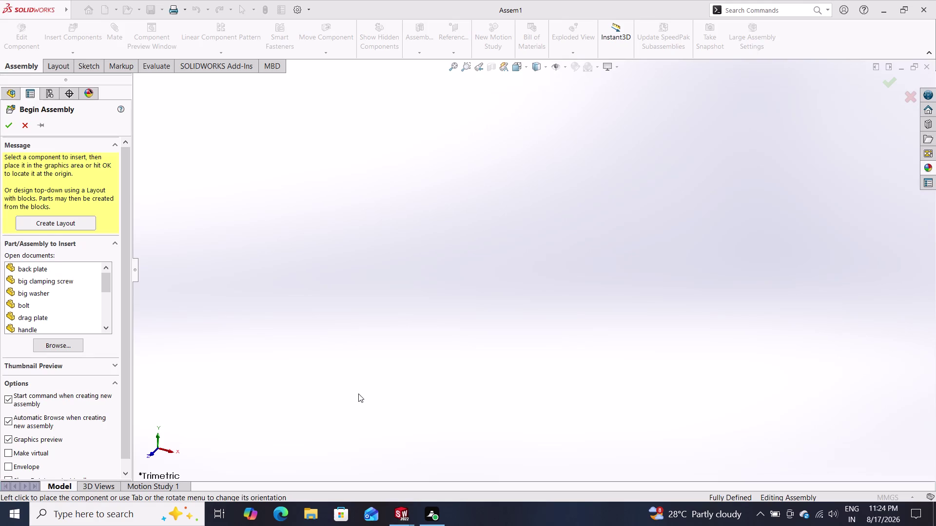
click(25, 120)
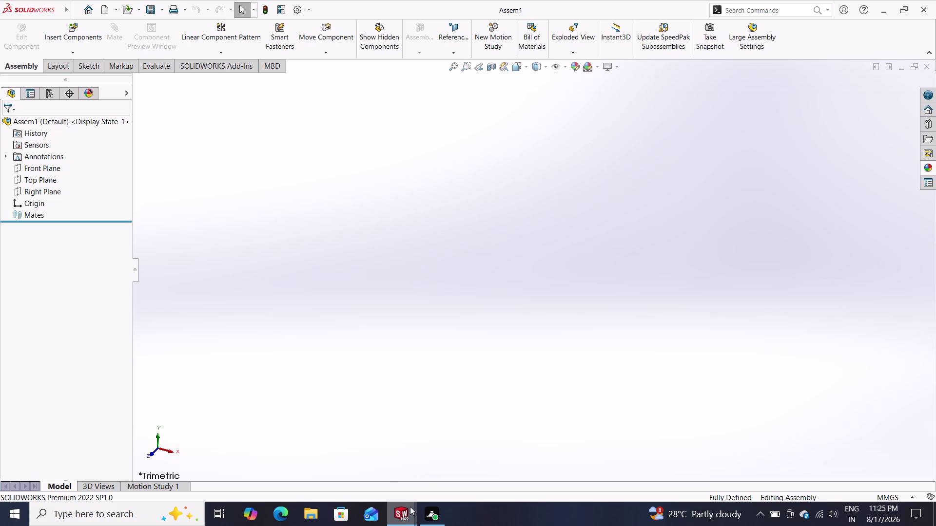
click(405, 517)
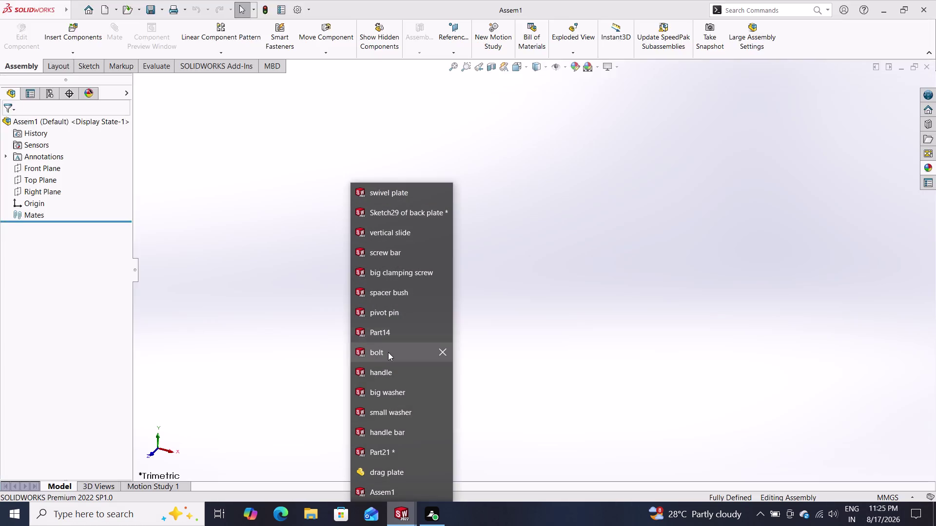
click(386, 449)
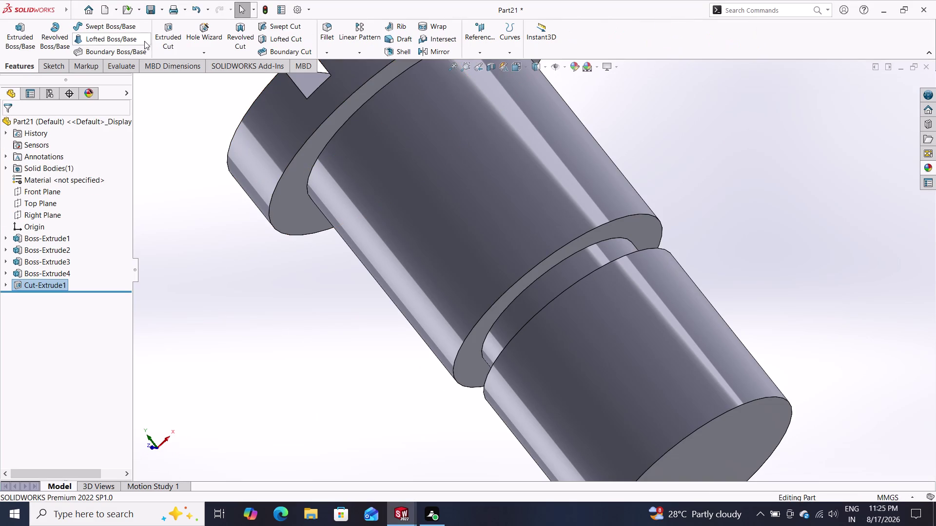
Save the part as 'swivel screw pin' and switch back to Assem1.
click(163, 10)
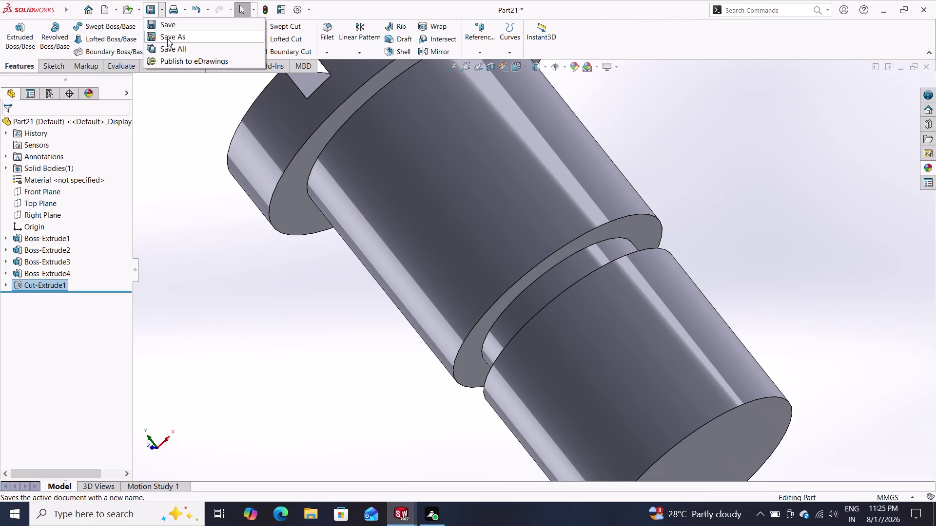
click(167, 39)
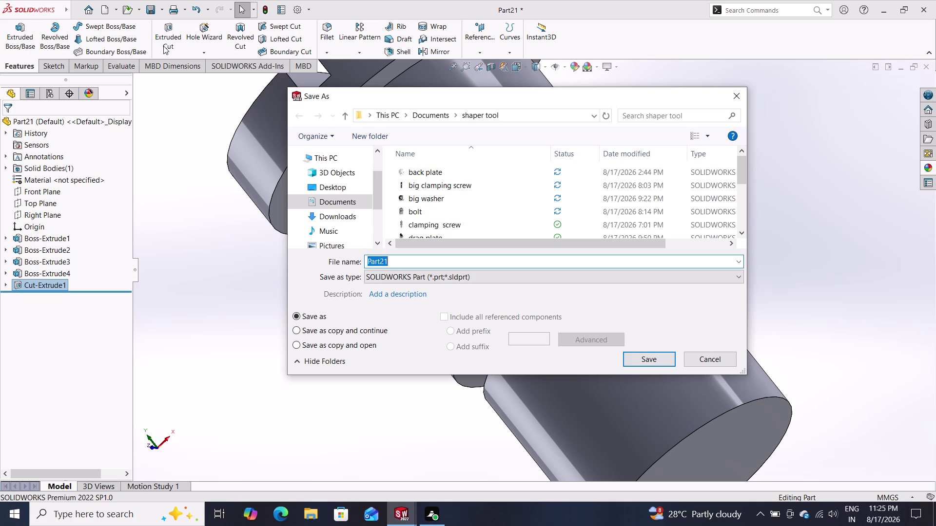
text(s)
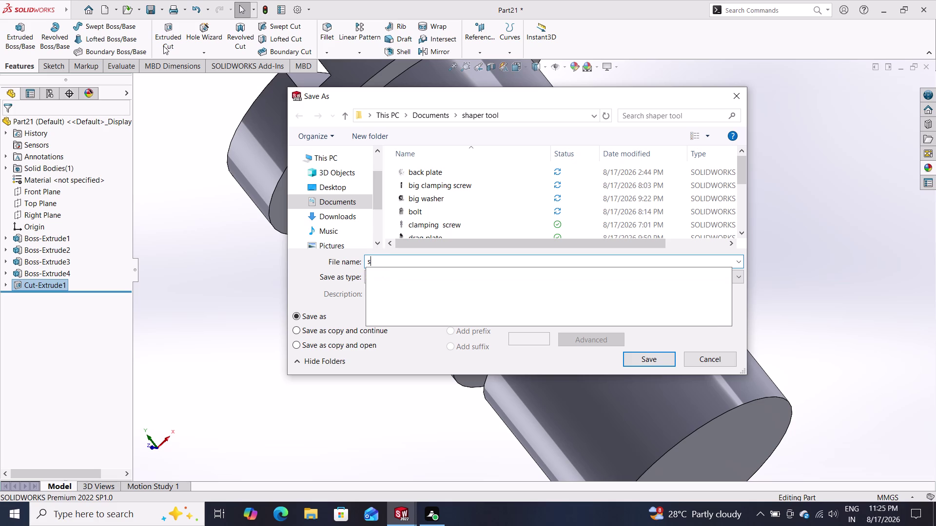
text(wivel)
key(space)
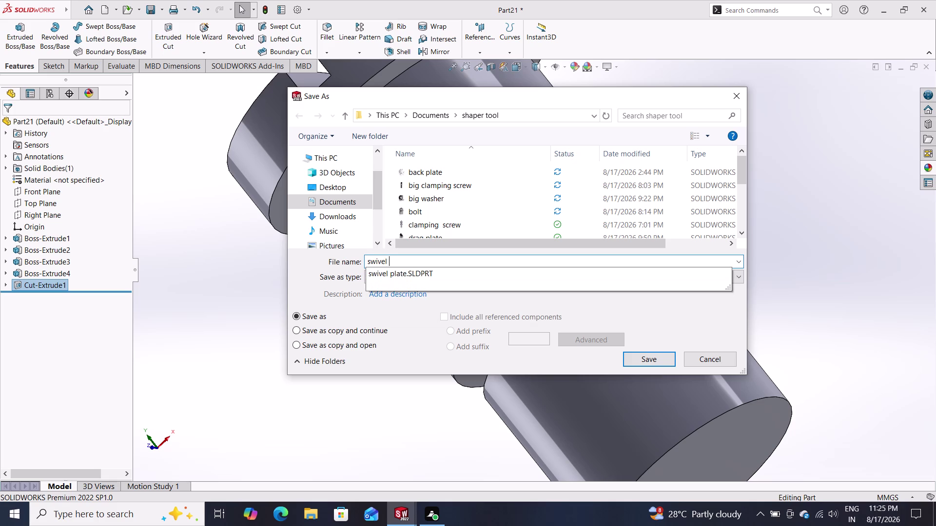
text(screw)
key(space)
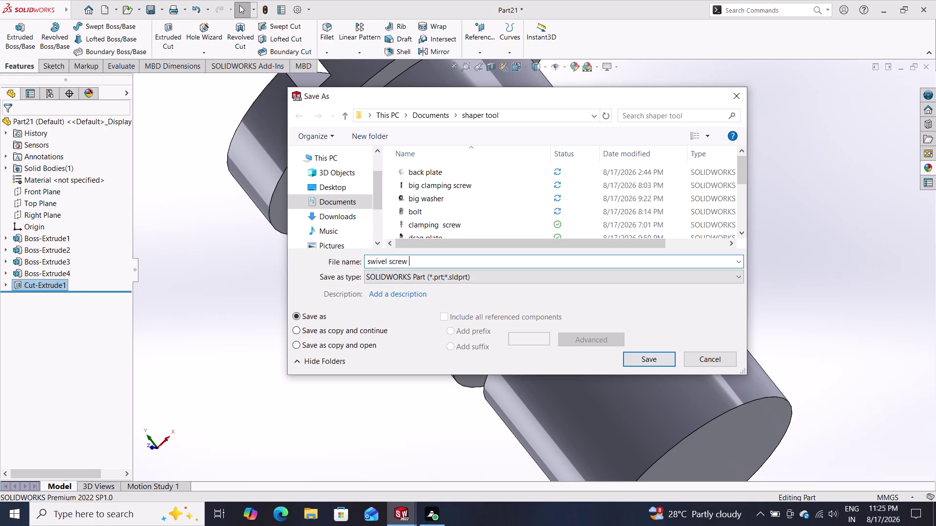
text(pin)
key(Return)
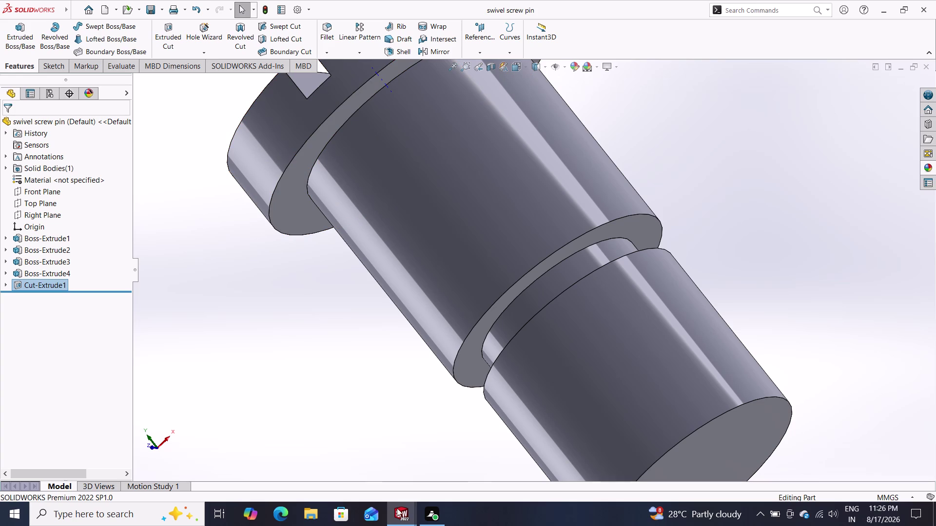
click(405, 525)
click(401, 493)
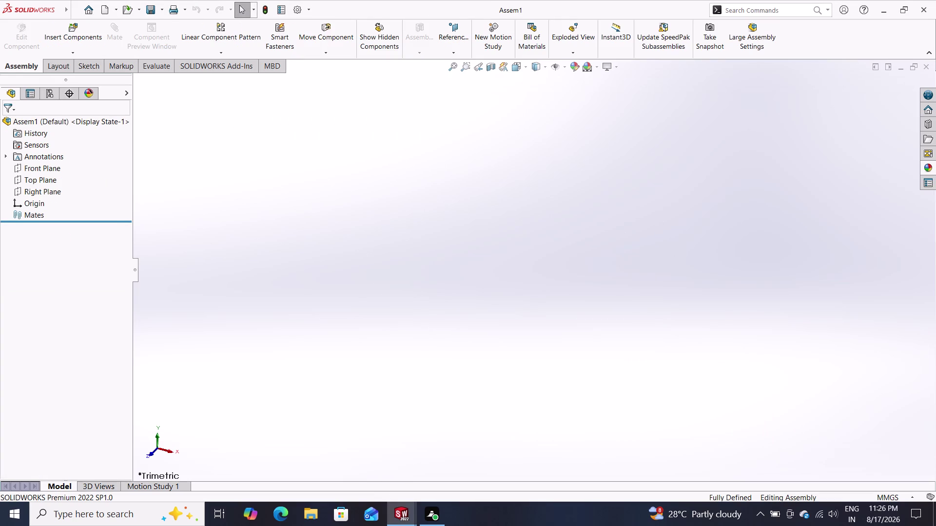
Create the new assembly Assem1 and show the open shaper tool parts for insertion.
click(68, 39)
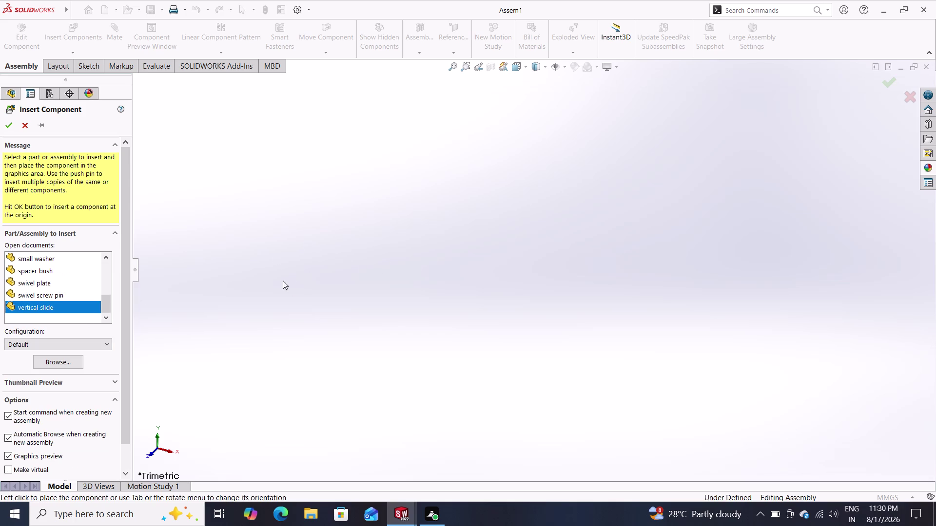
Place the vertical slide part in Assem1 as its fixed first component, then orbit to inspect it.
click(438, 270)
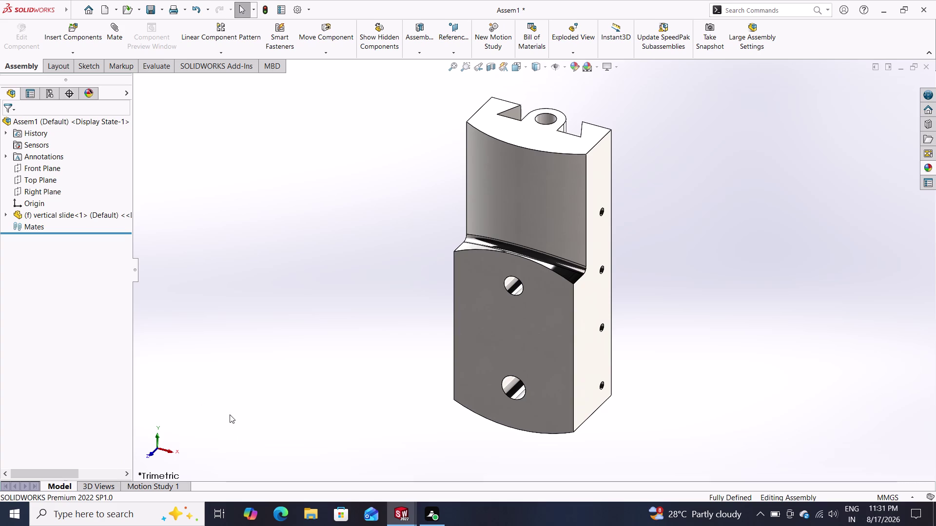
middle_drag(323, 353, 428, 407)
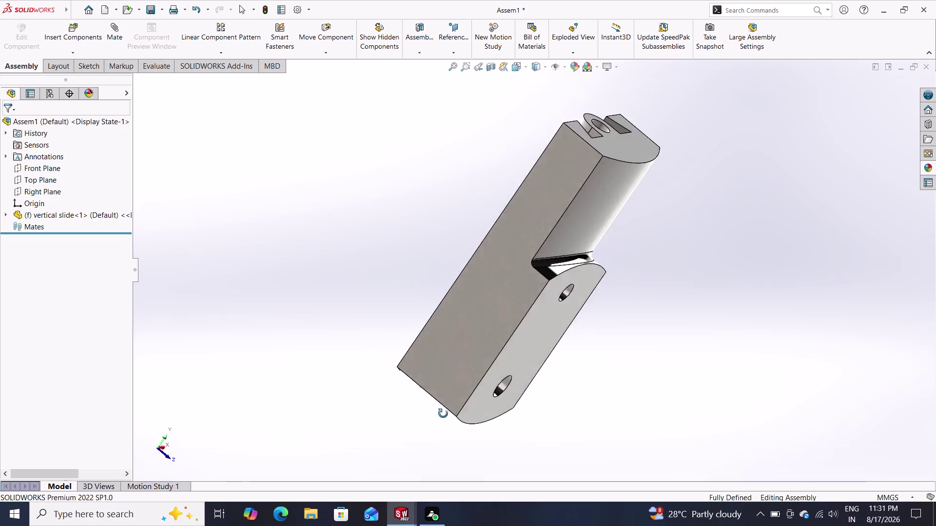
middle_drag(428, 407, 359, 380)
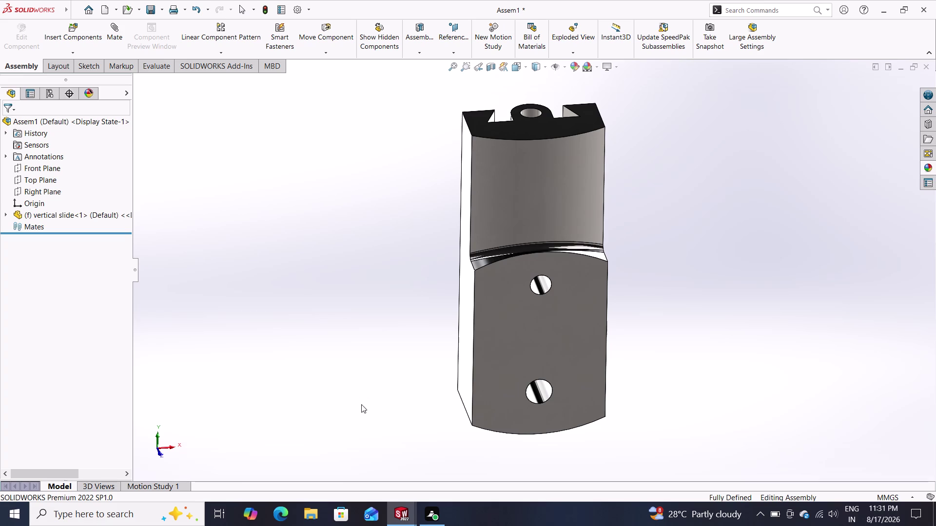
Insert the back plate to the left of the vertical slide.
click(70, 37)
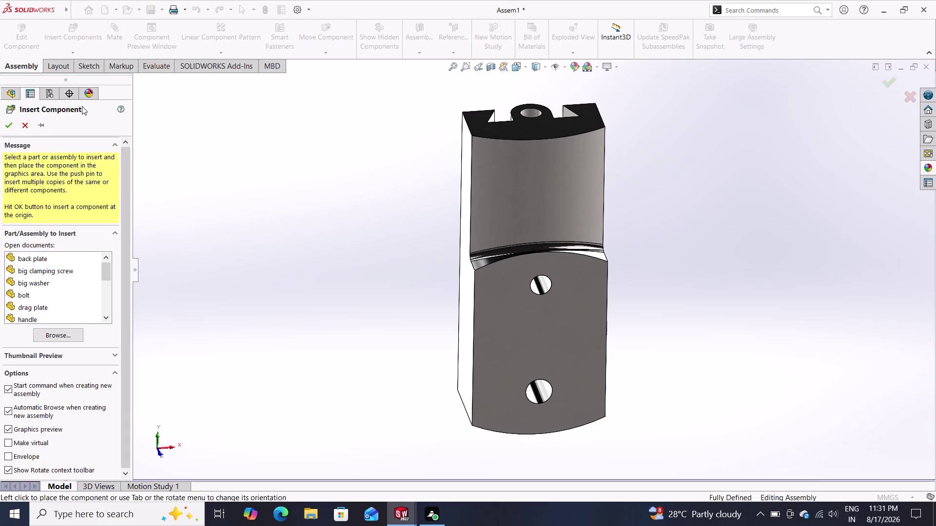
drag(48, 258, 82, 260)
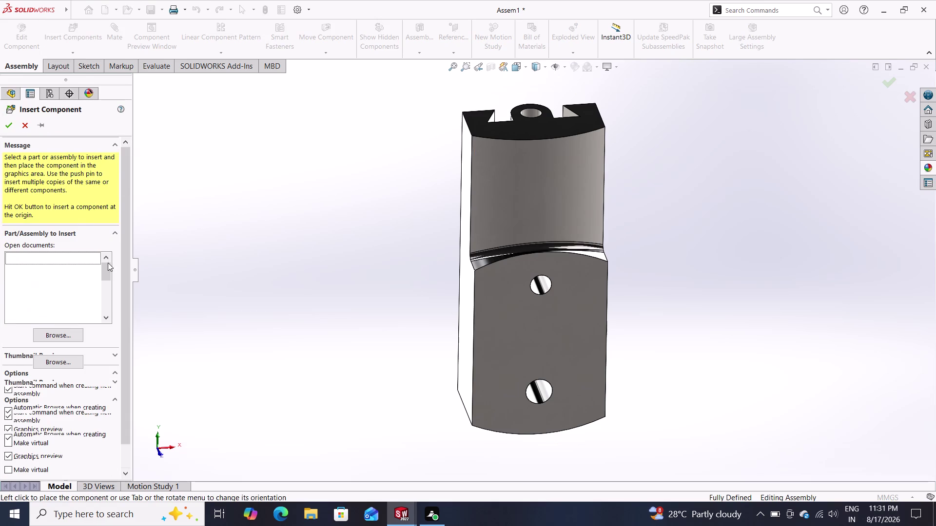
drag(83, 261, 239, 254)
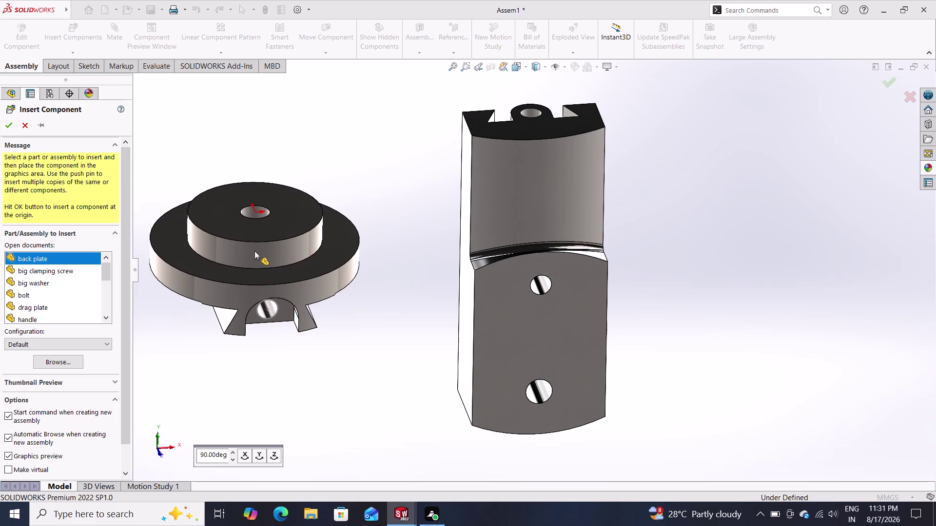
click(288, 248)
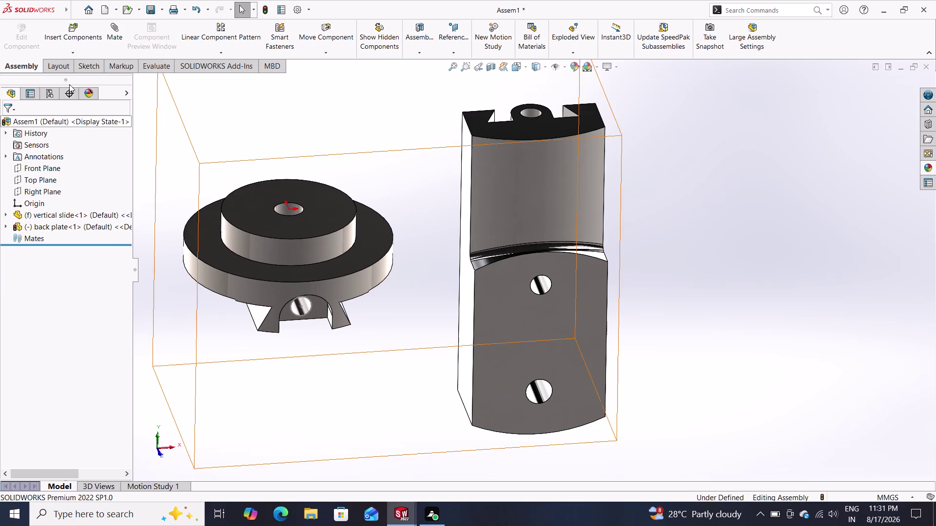
Browse for the screw bar part and place it right of the vertical slide.
click(83, 28)
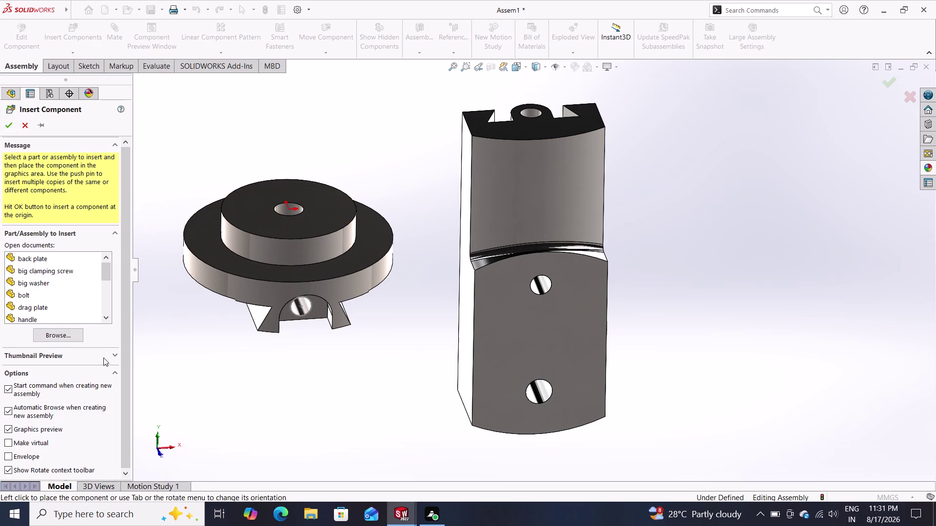
click(53, 337)
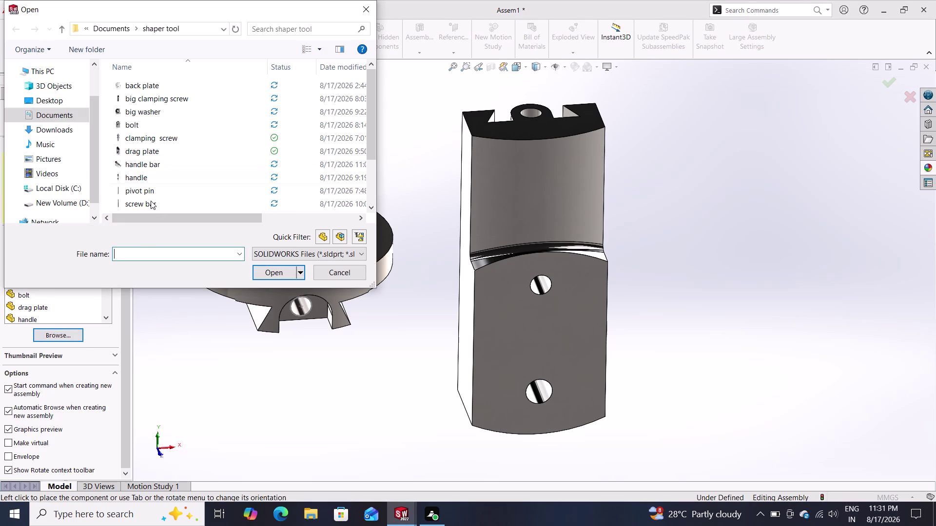
drag(149, 203, 277, 248)
click(281, 276)
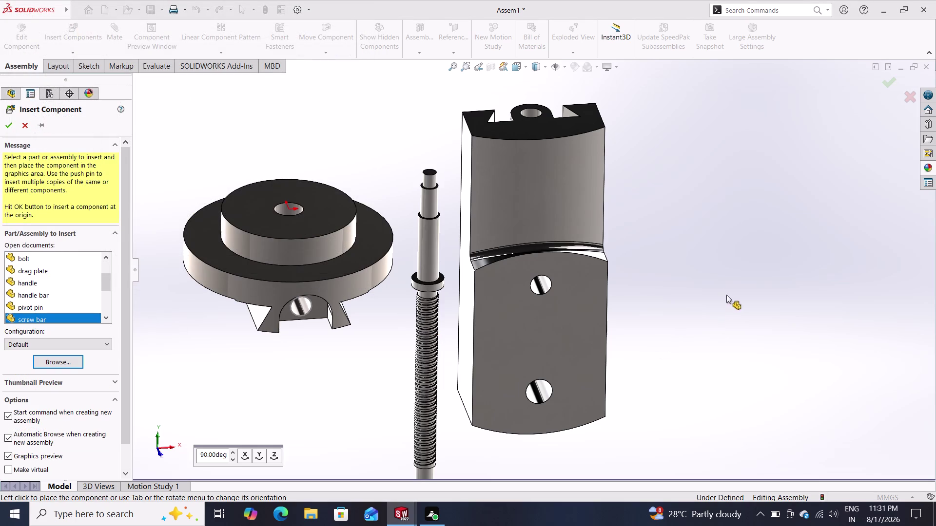
click(767, 262)
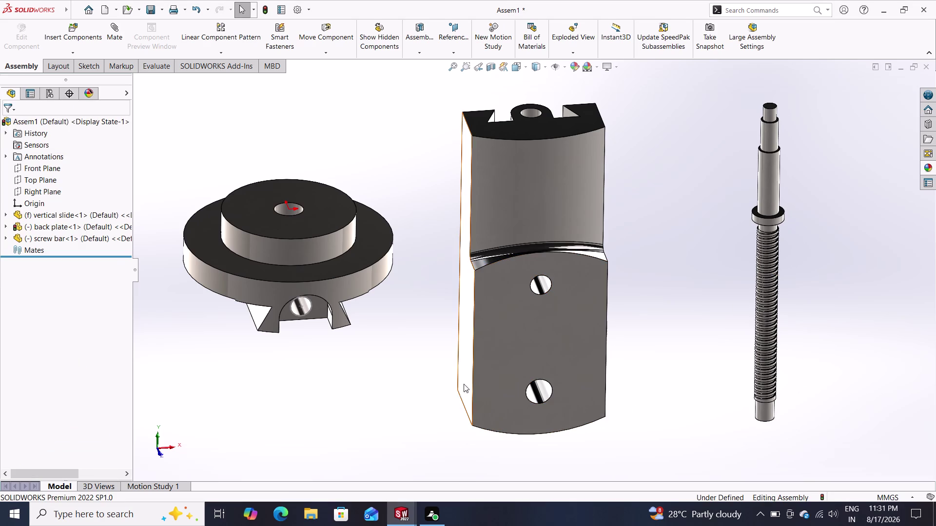
middle_drag(442, 385, 425, 408)
middle_drag(460, 386, 434, 410)
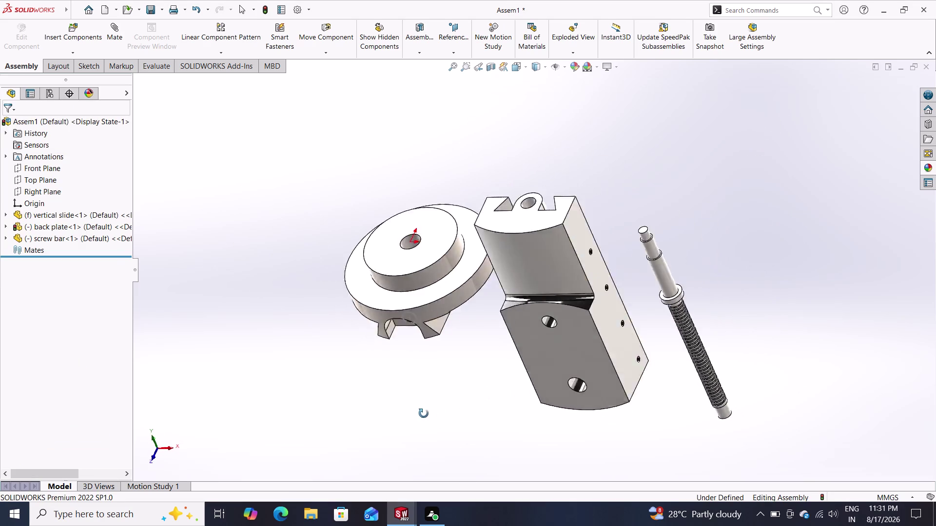
middle_drag(434, 410, 334, 485)
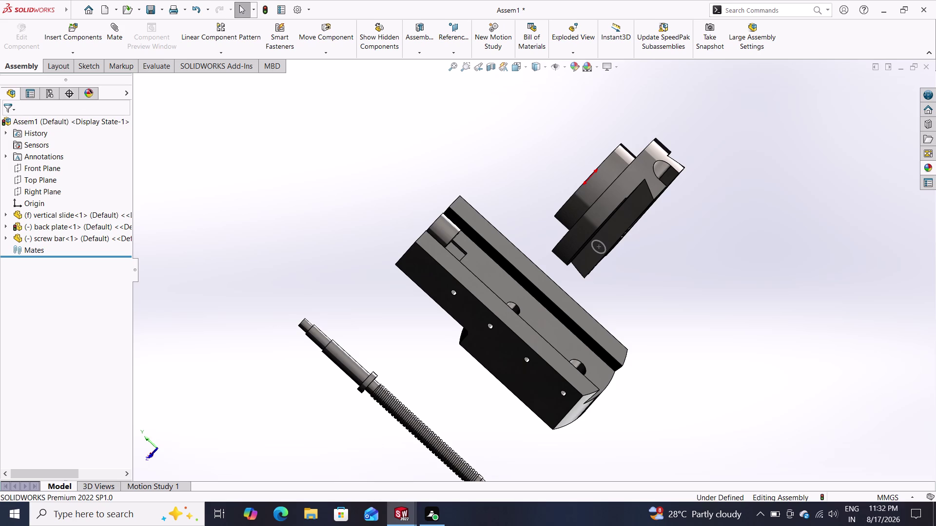
click(116, 31)
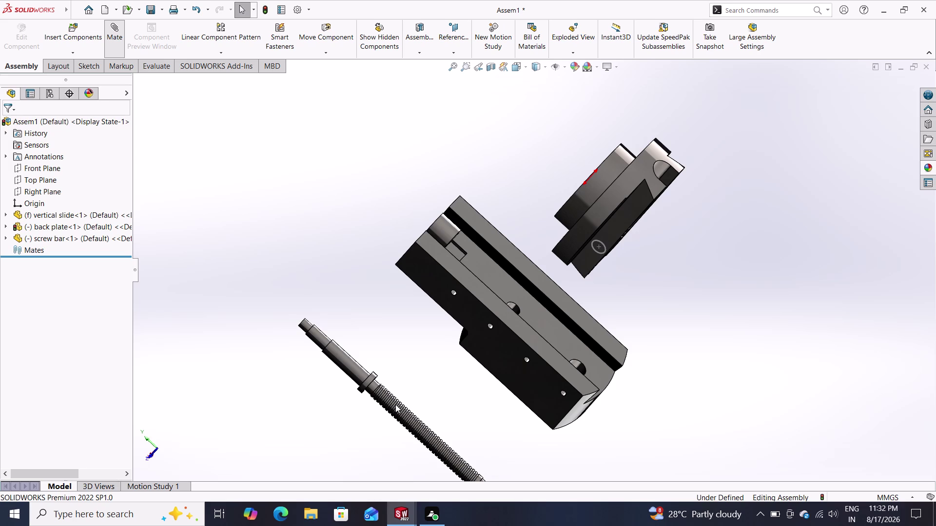
click(395, 403)
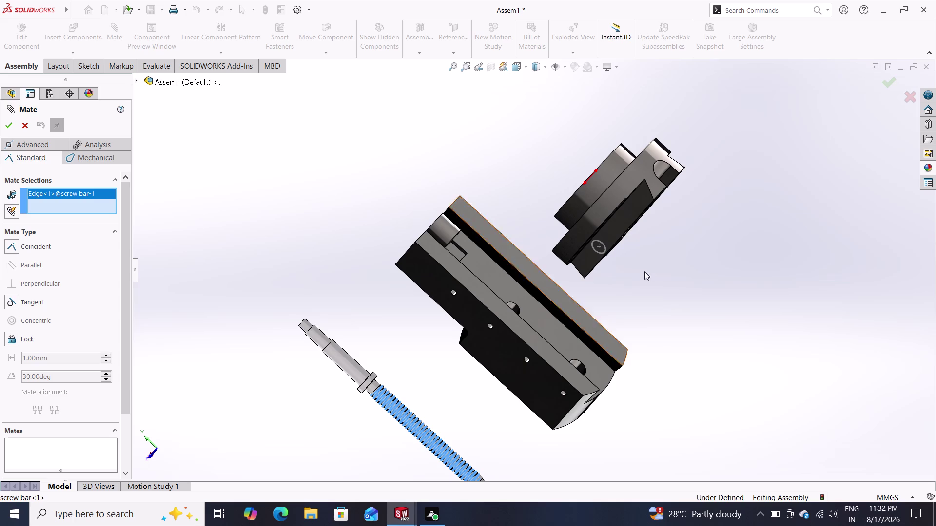
drag(687, 241, 653, 282)
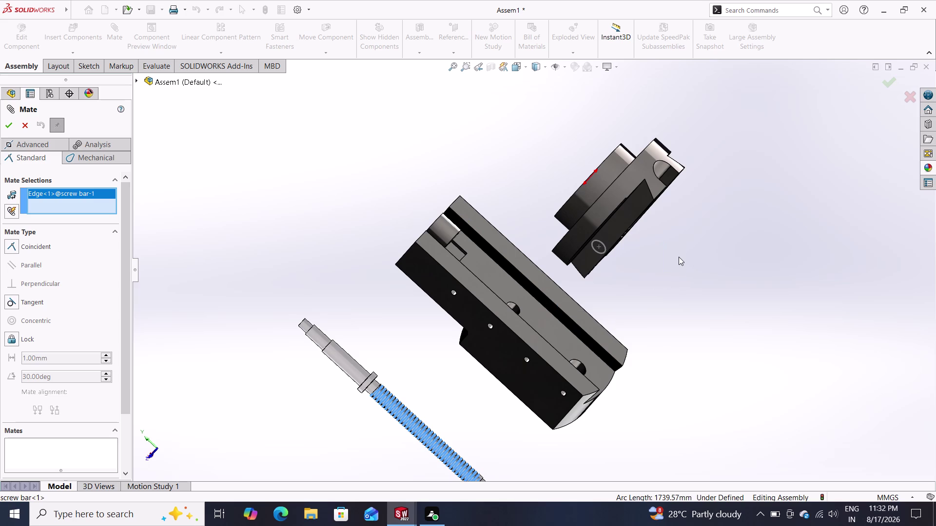
middle_drag(678, 258, 633, 303)
middle_drag(666, 262, 652, 284)
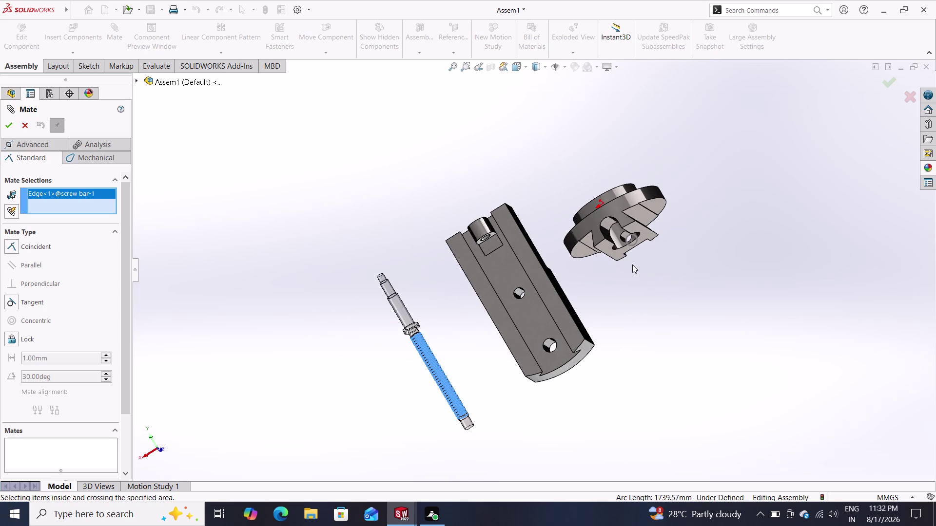
scroll(up, 3)
scroll(down, 3)
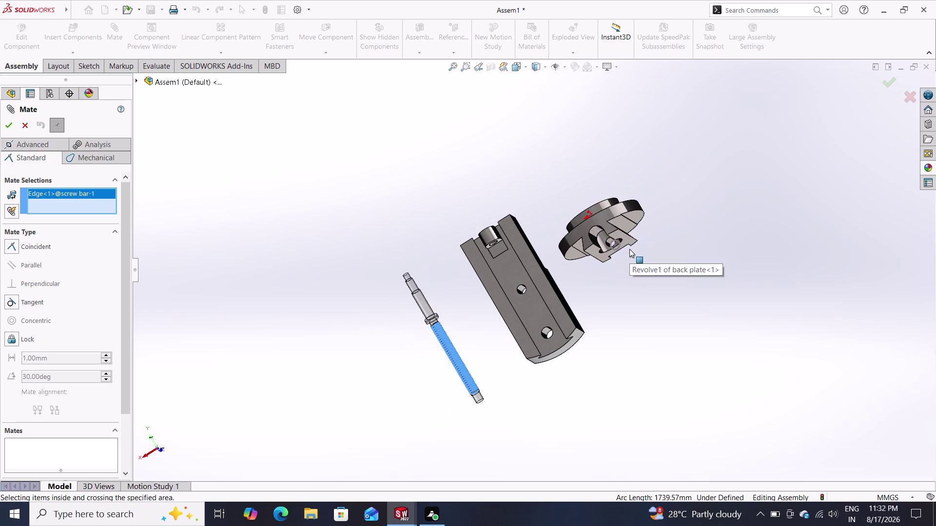
scroll(down, 3)
scroll(down, 3)
scroll(down, 3)
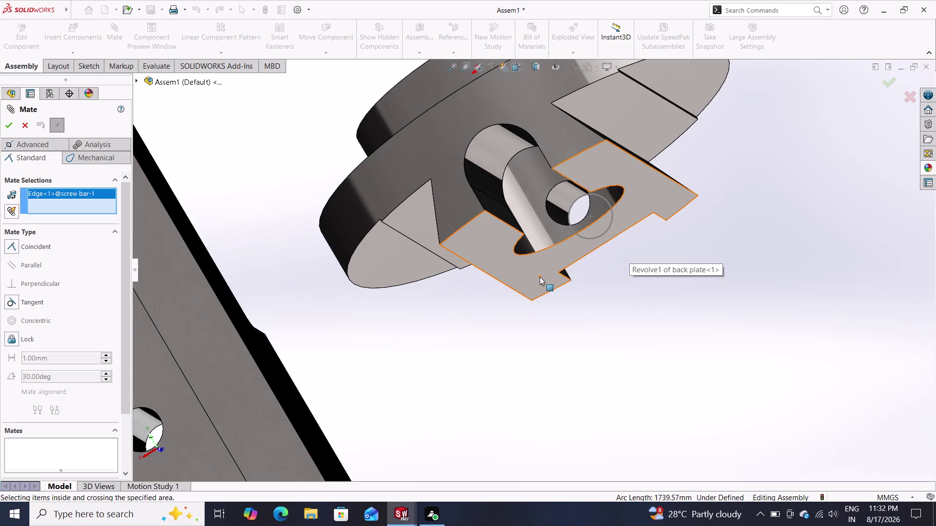
click(558, 211)
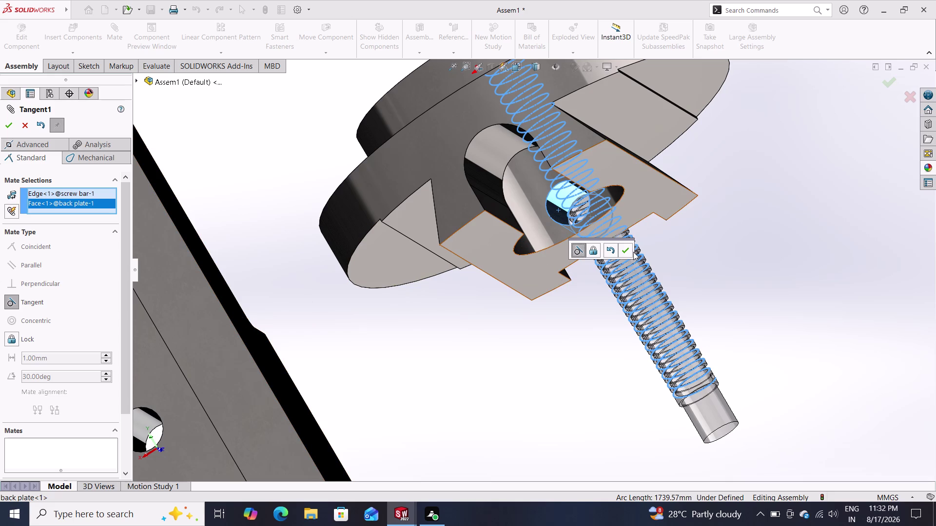
click(574, 251)
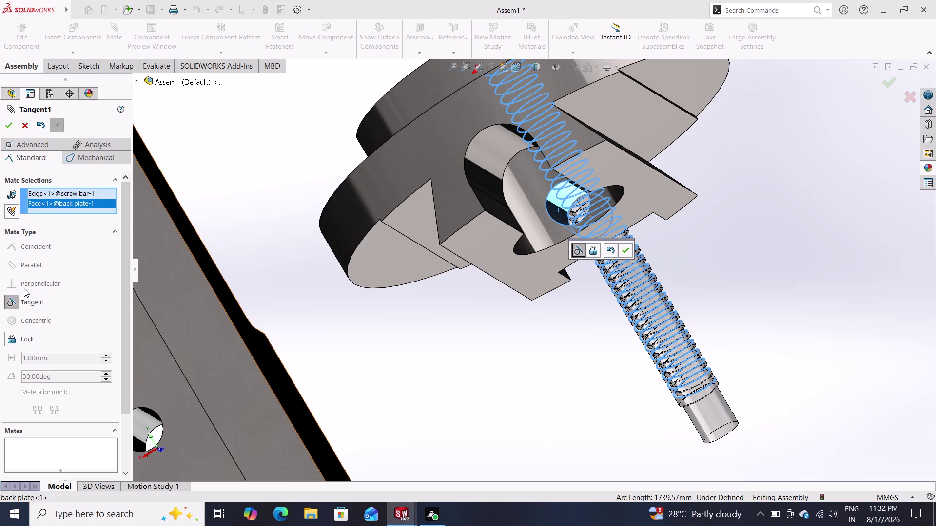
click(22, 126)
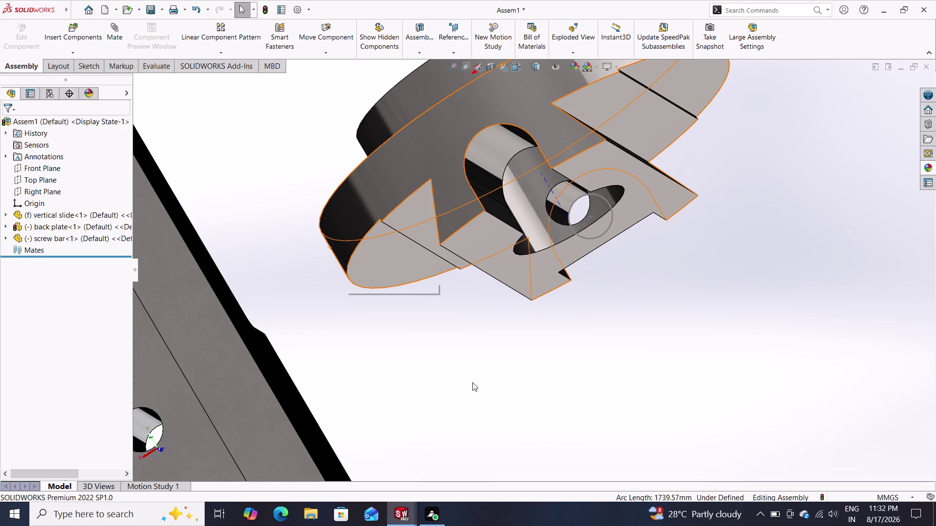
scroll(down, 3)
scroll(up, 3)
scroll(up, 3)
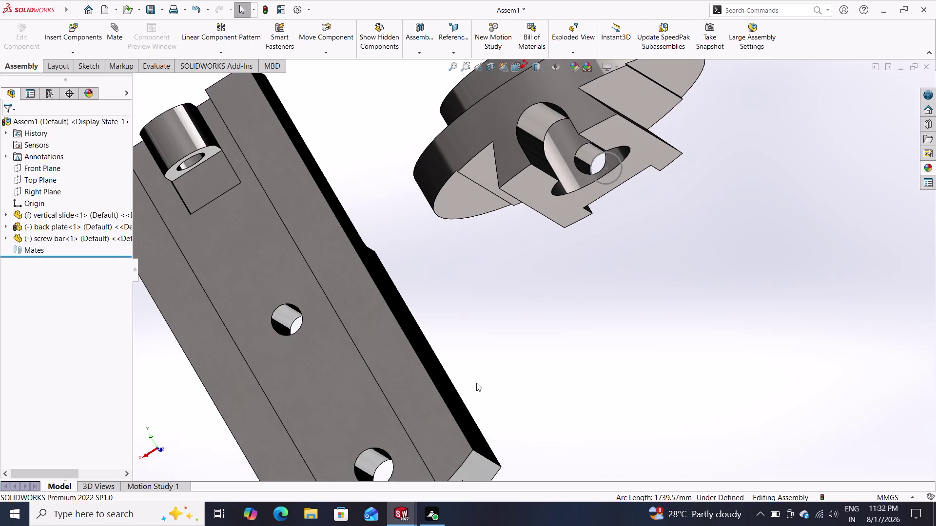
scroll(up, 3)
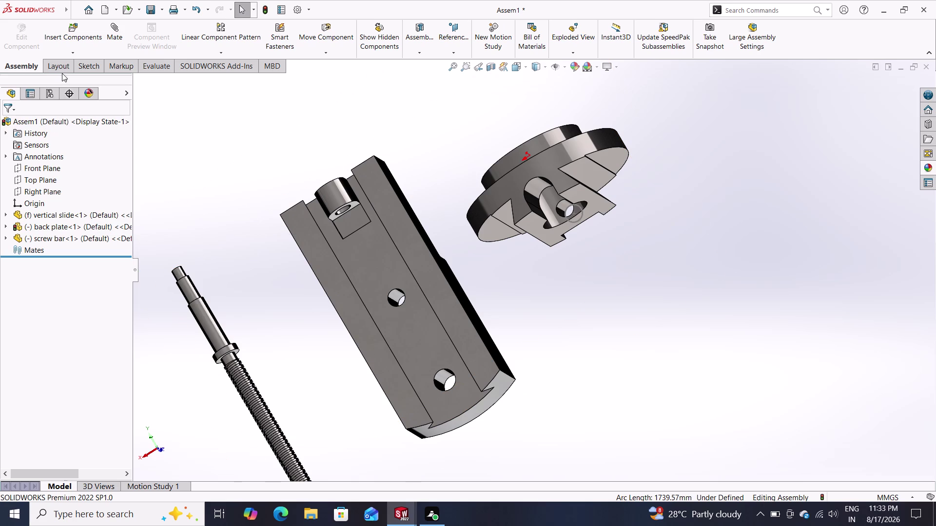
click(110, 33)
click(561, 207)
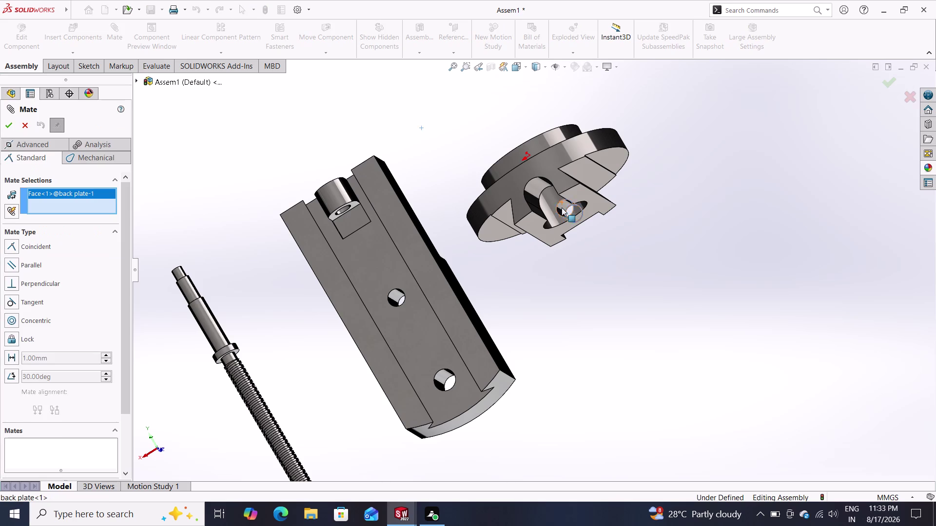
click(243, 386)
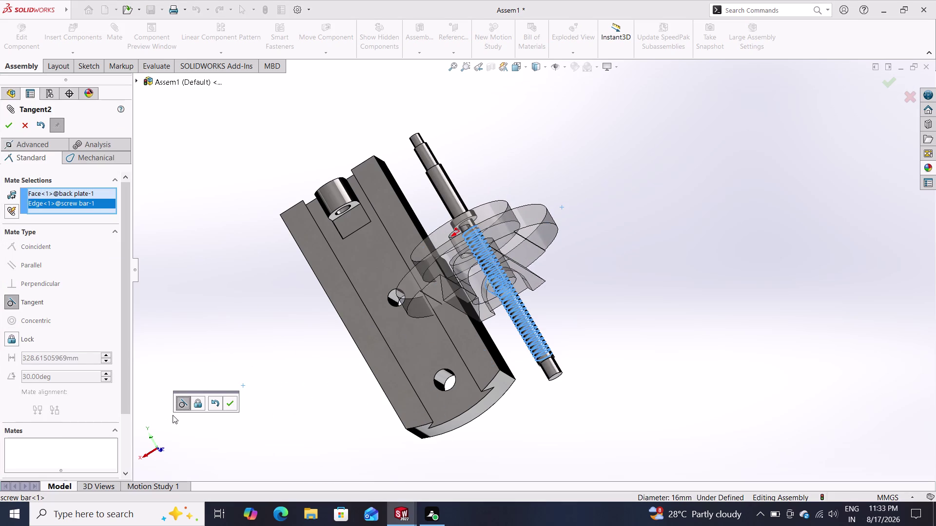
click(43, 317)
click(25, 127)
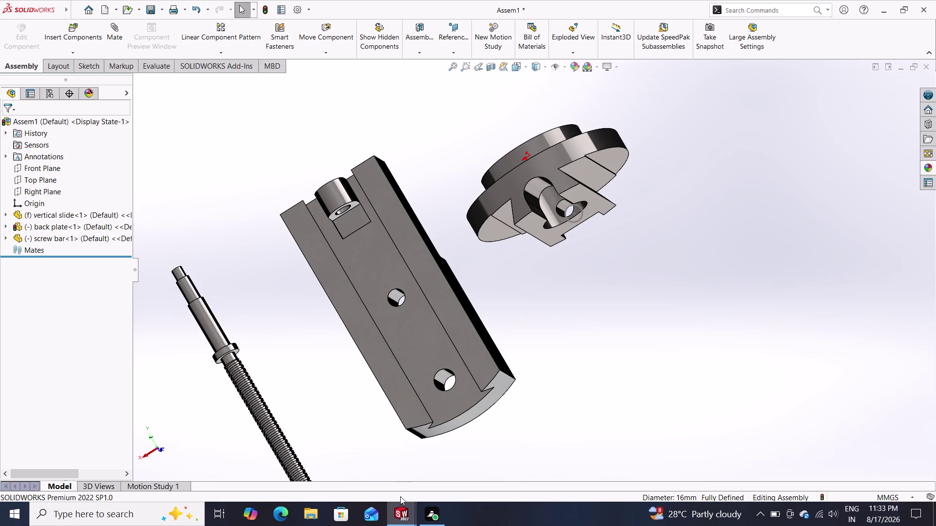
click(403, 520)
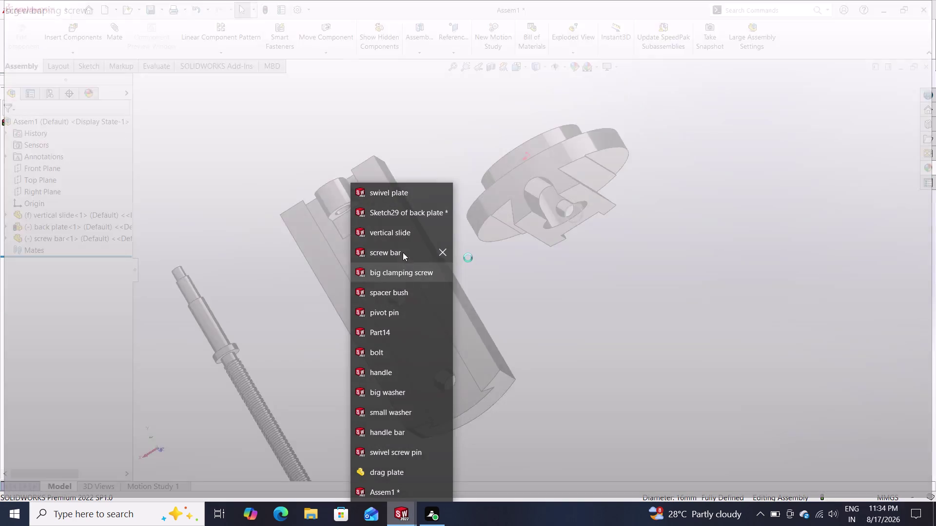
Switch to the screw bar part and undo the thread cut.
click(403, 252)
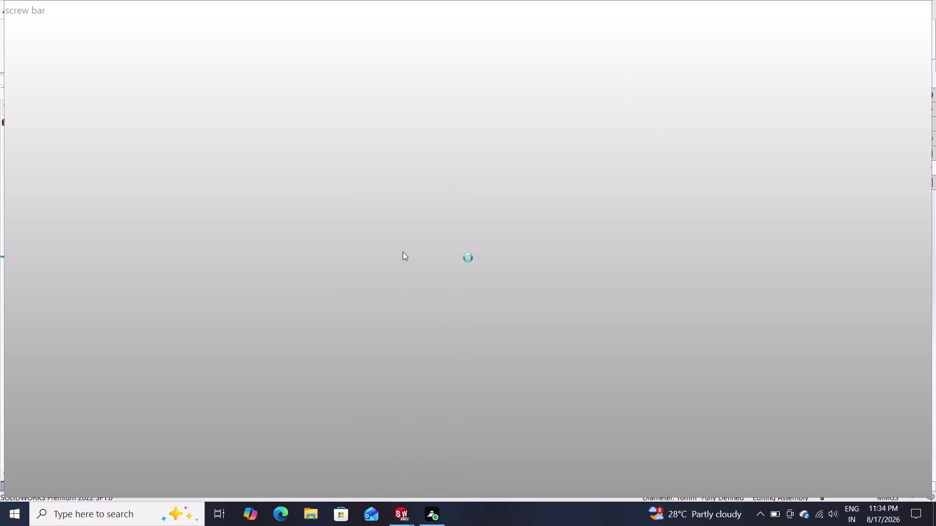
click(400, 513)
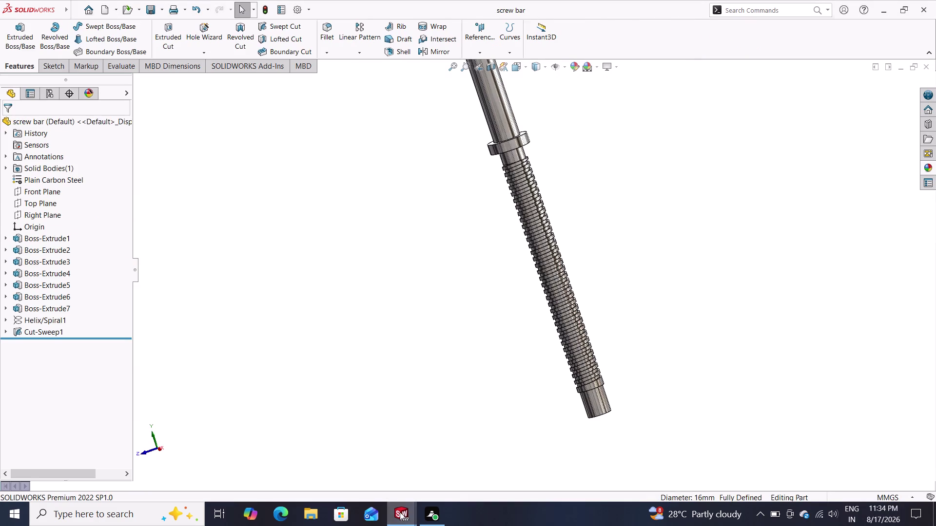
click(505, 370)
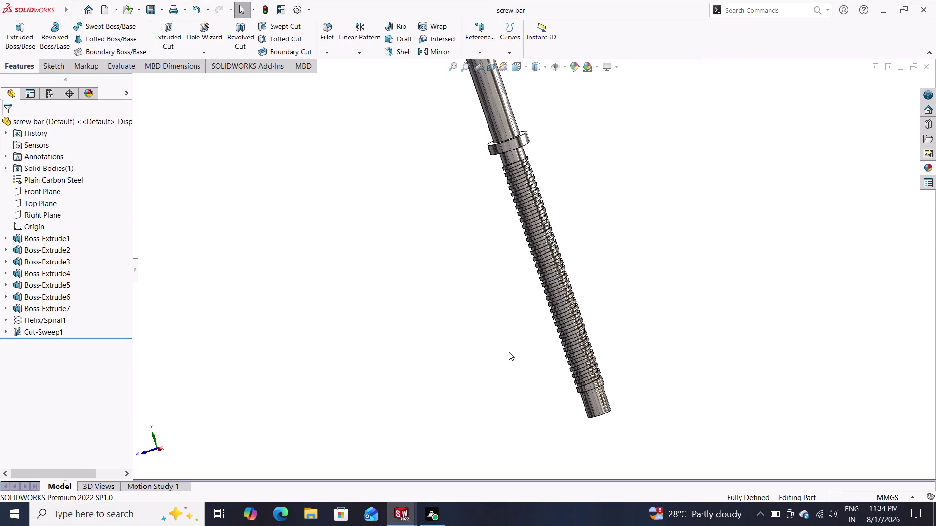
key(ctrl+z)
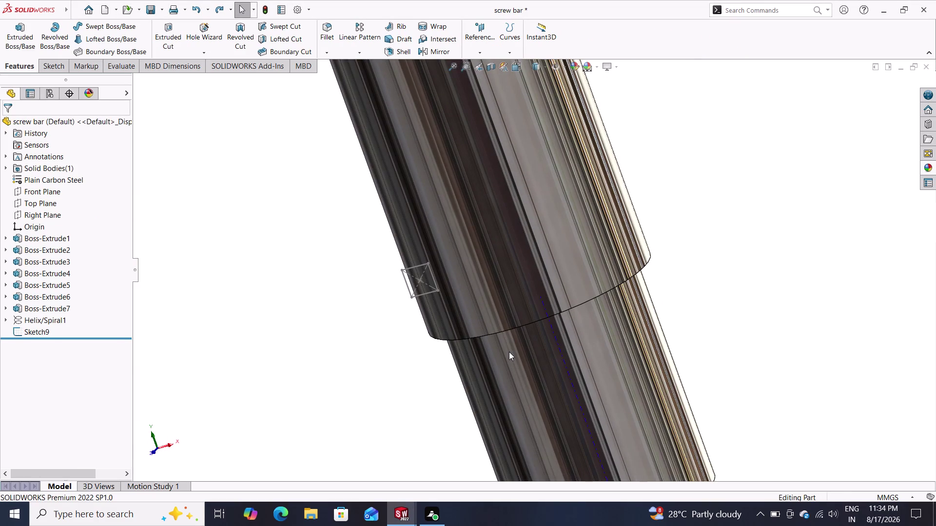
key(ctrl+z)
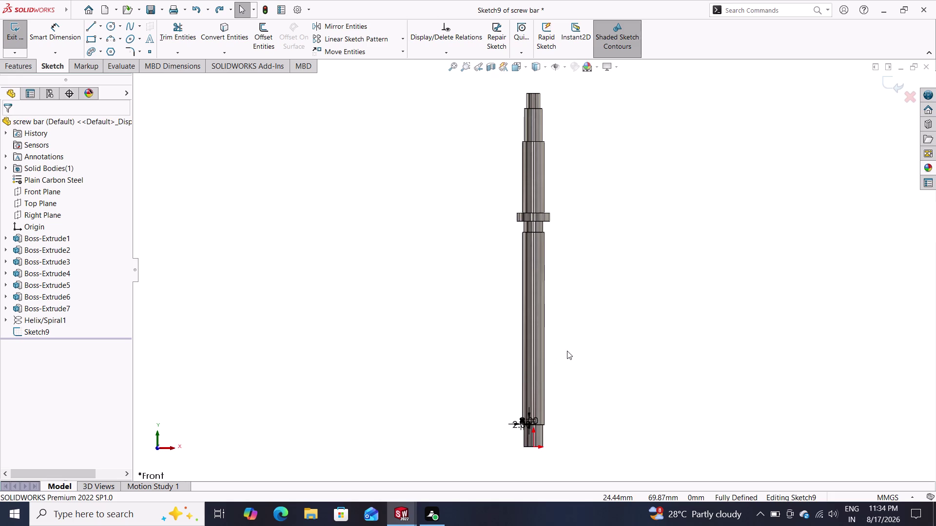
scroll(up, 3)
scroll(down, 3)
scroll(down, 3)
scroll(down, 3)
scroll(down, 3)
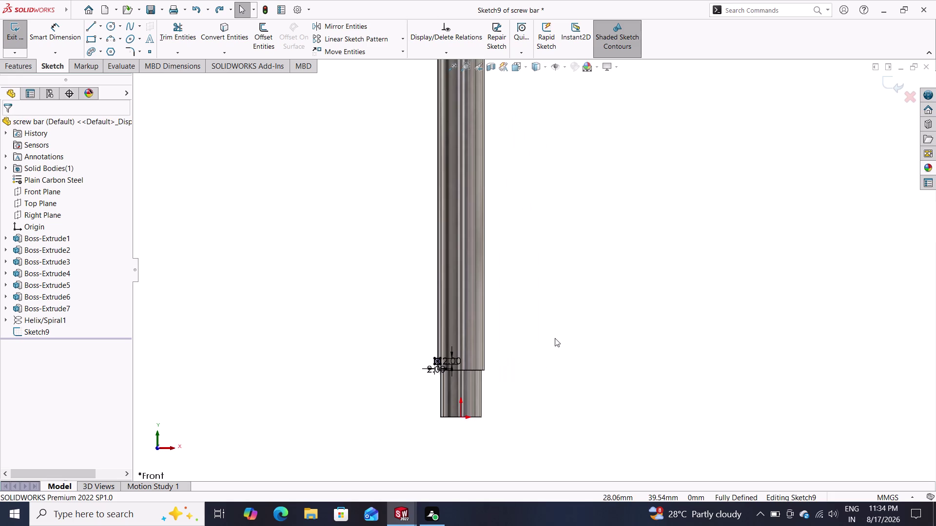
Undo the leftover constraints and geometry in Sketch9.
key(ctrl+z)
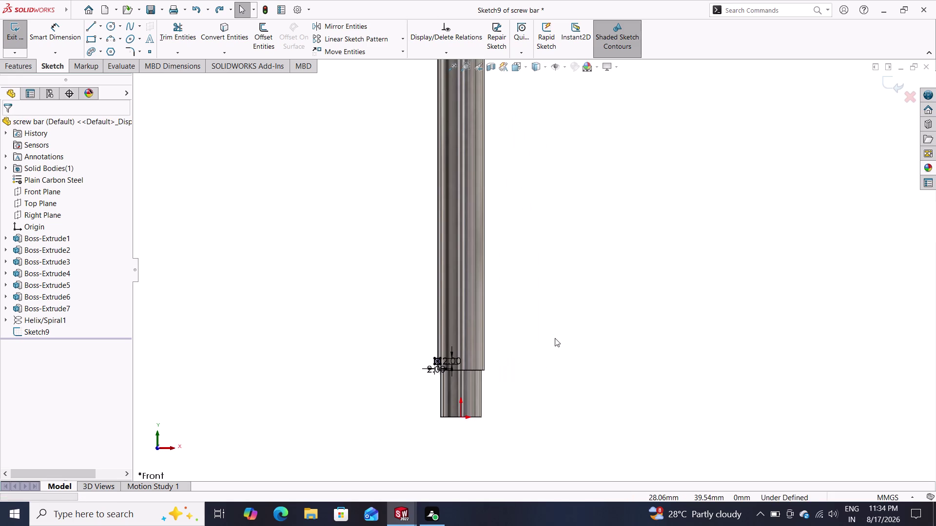
key(ctrl+z)
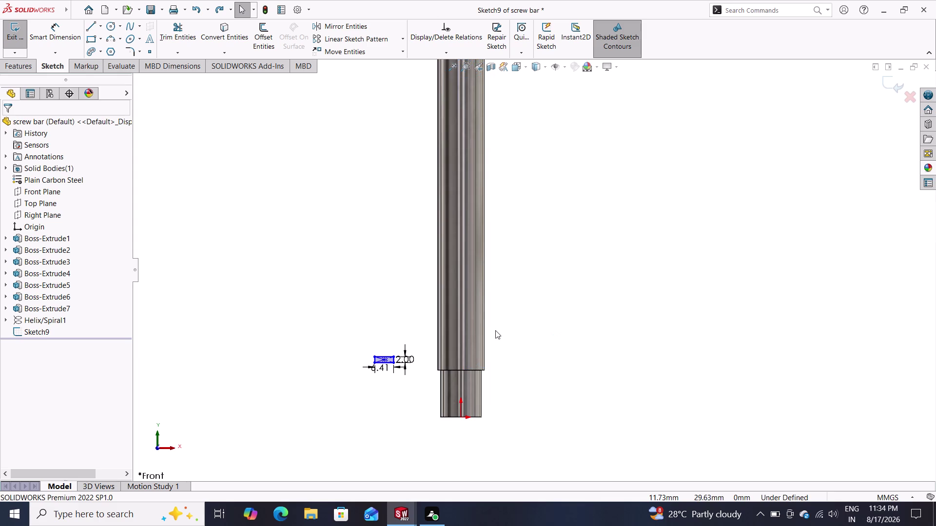
key(ctrl+z)
key(ctrl+z)
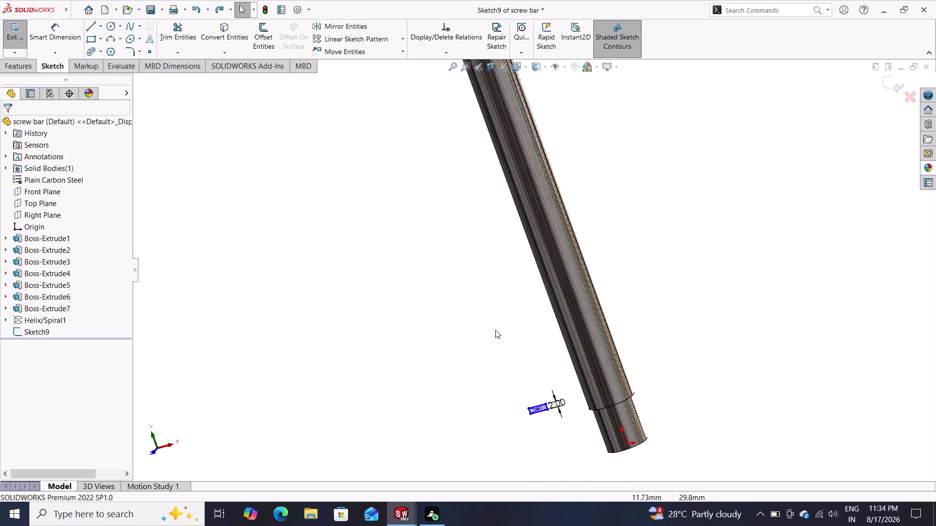
key(ctrl+z)
key(ctrl+z)
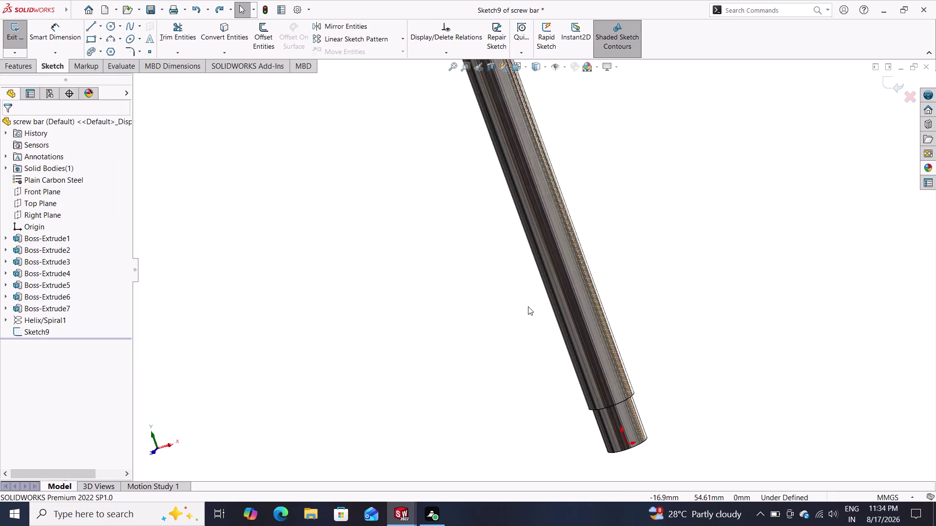
Show the Helix/Spiral1 curve along the screw bar's threaded section.
click(566, 283)
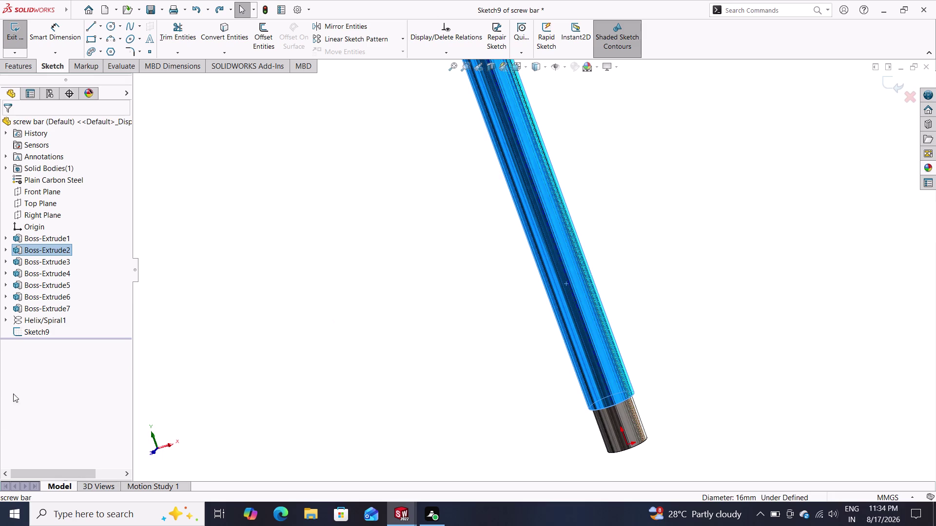
click(57, 324)
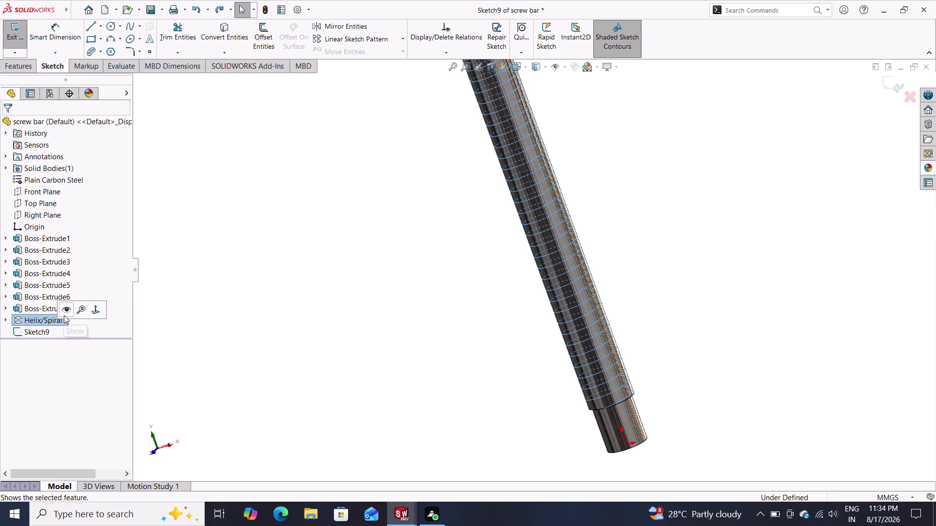
click(64, 315)
click(58, 318)
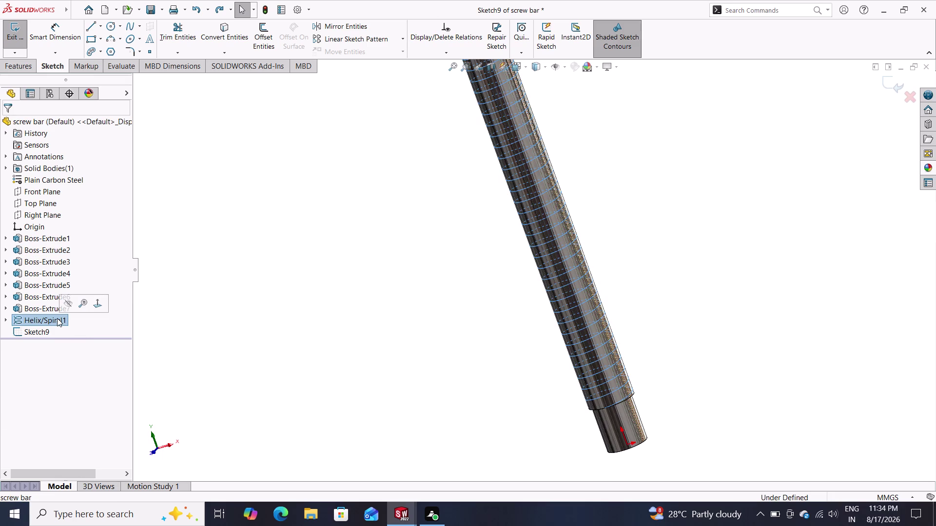
key(Escape)
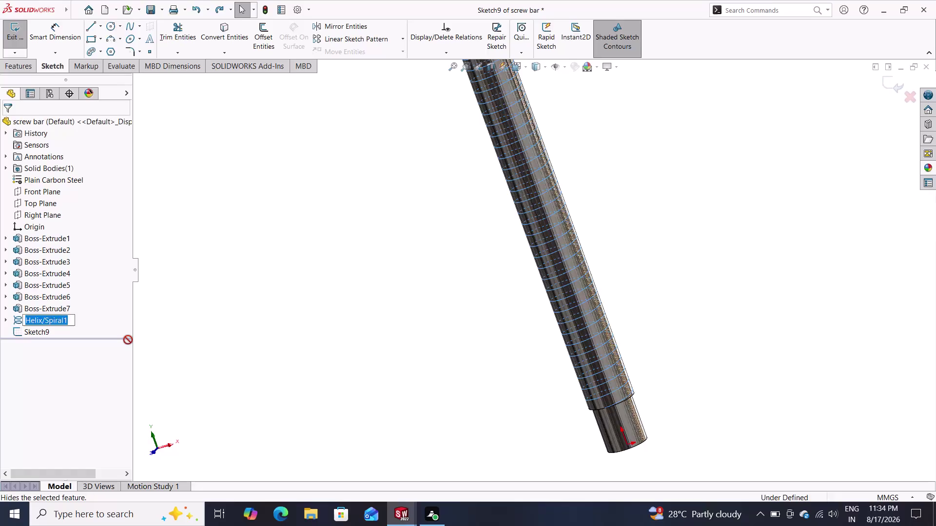
key(Escape)
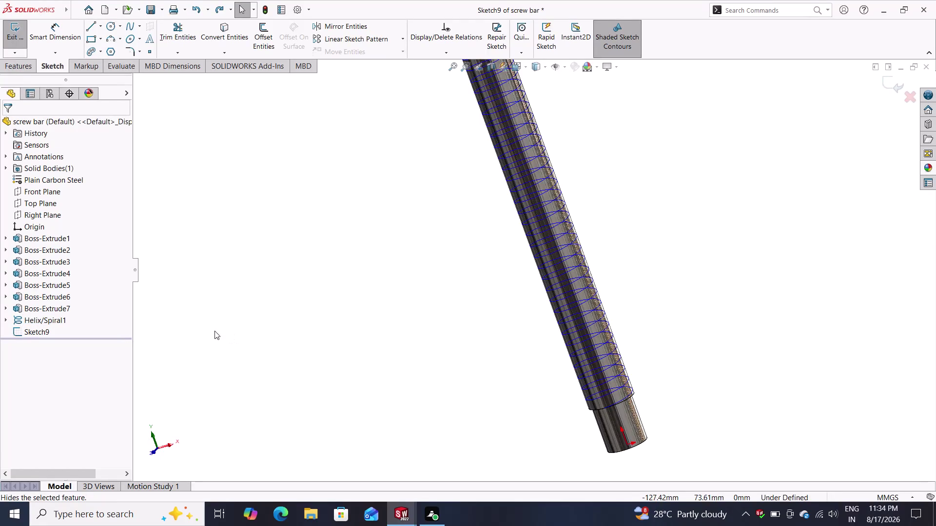
Try saving the screw bar, decline the empty-sketch warning, and bring up Print.
click(182, 14)
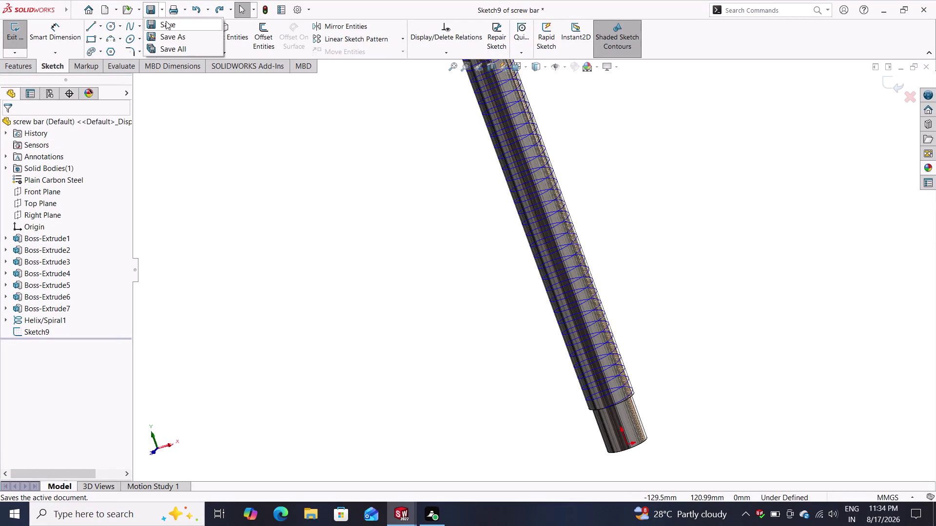
click(165, 21)
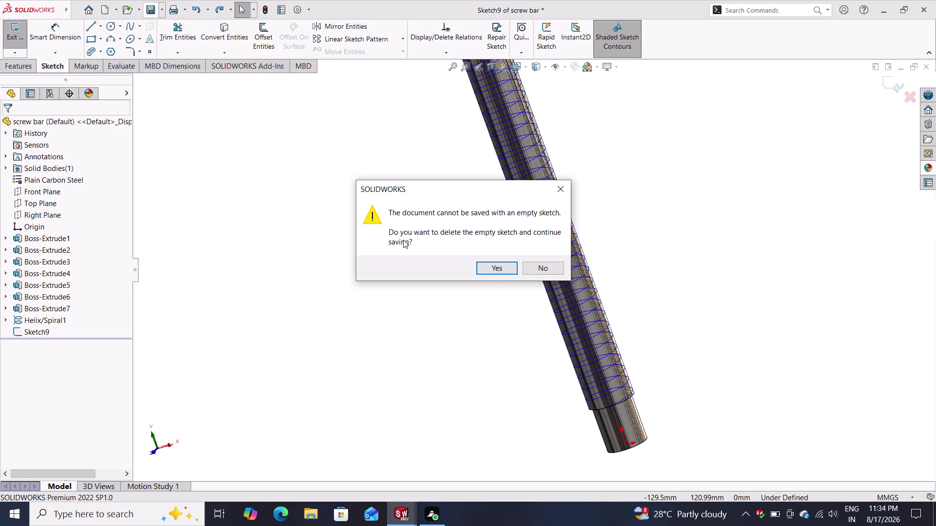
click(550, 268)
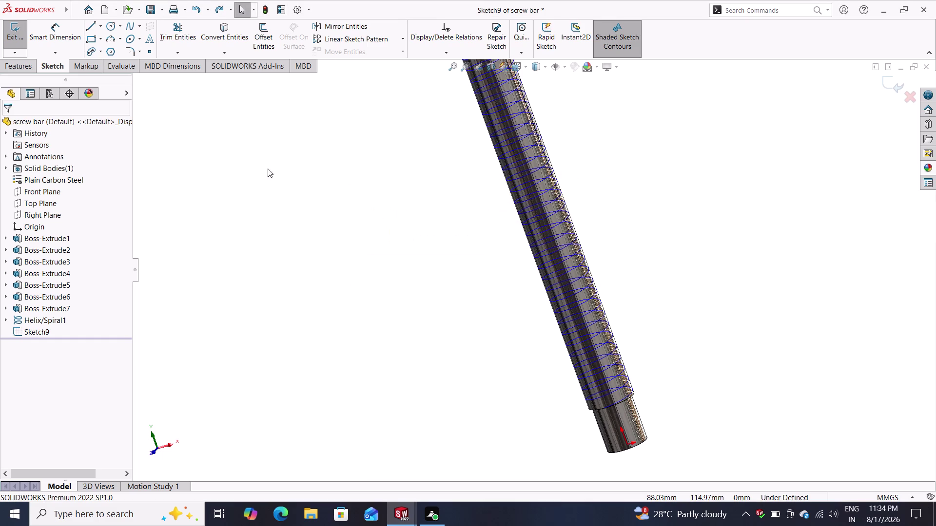
click(188, 8)
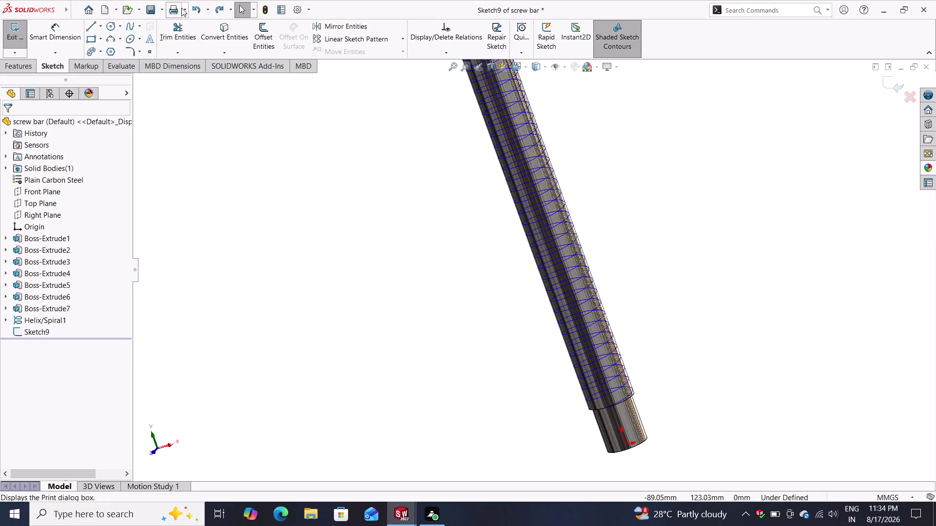
click(162, 8)
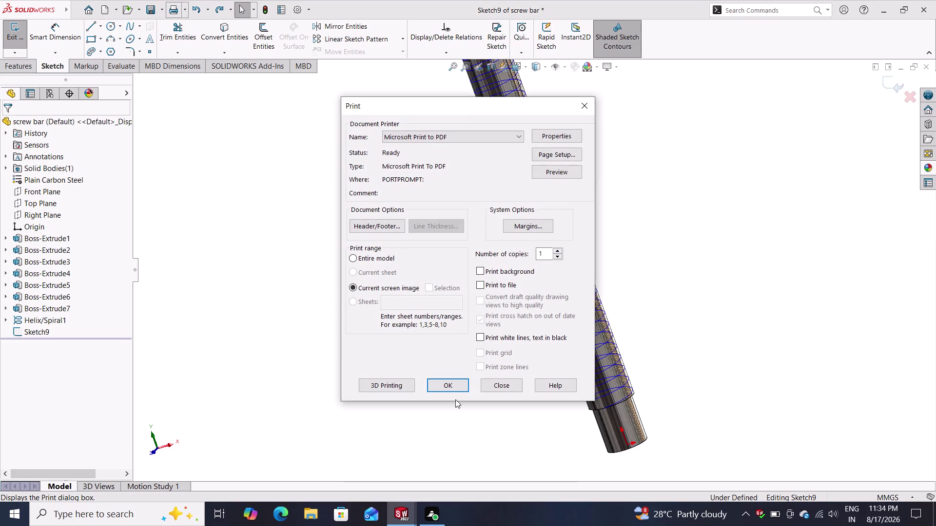
Cancel printing and start Save As, deleting empty Sketch9 and choosing to save a copy.
click(497, 381)
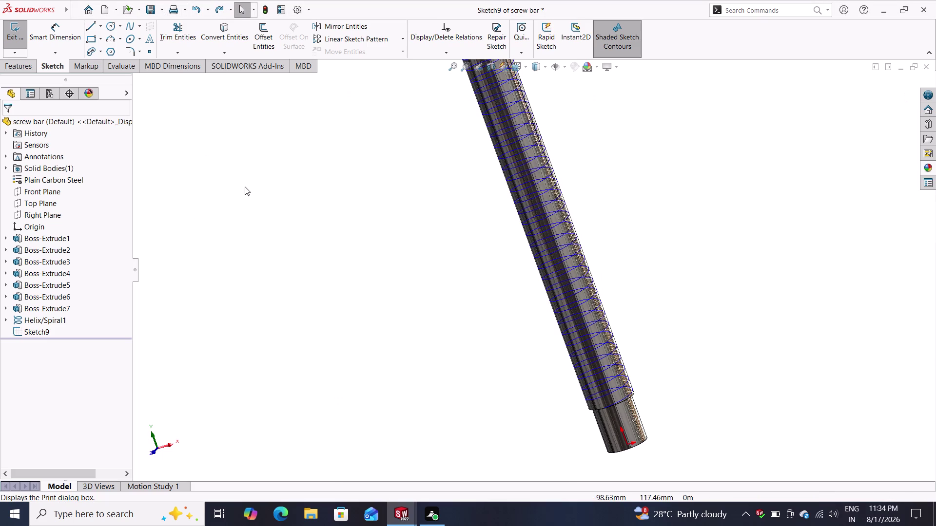
click(161, 9)
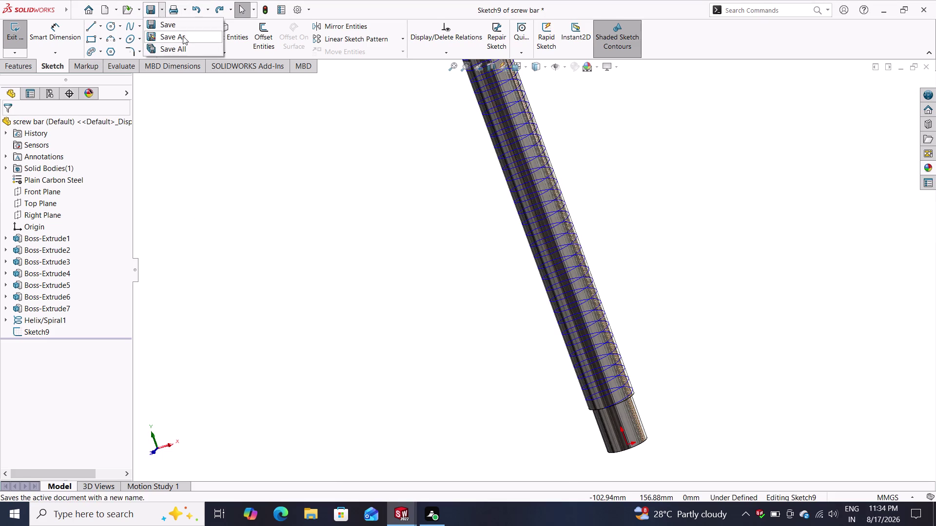
click(182, 36)
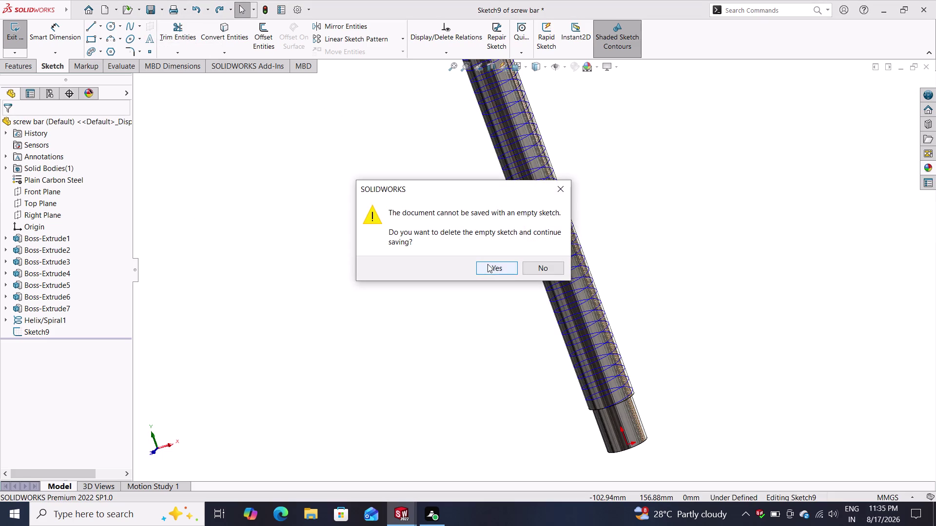
click(487, 264)
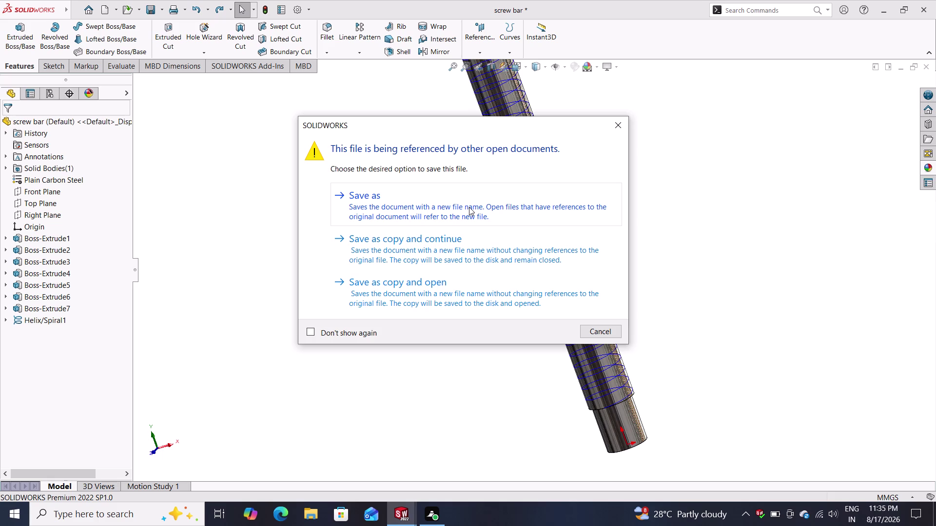
click(443, 292)
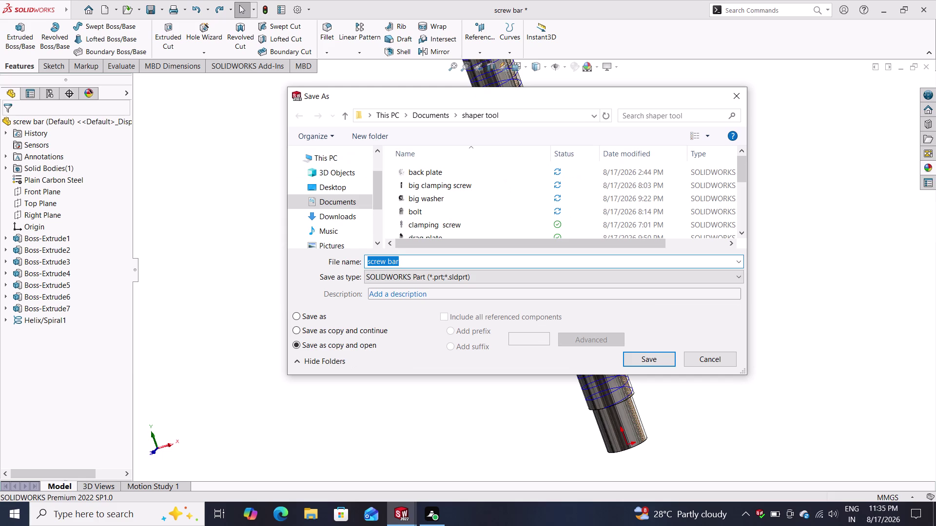
Save a rebuilt copy of the part named 'screw bar 1'.
key(Left)
key(Right)
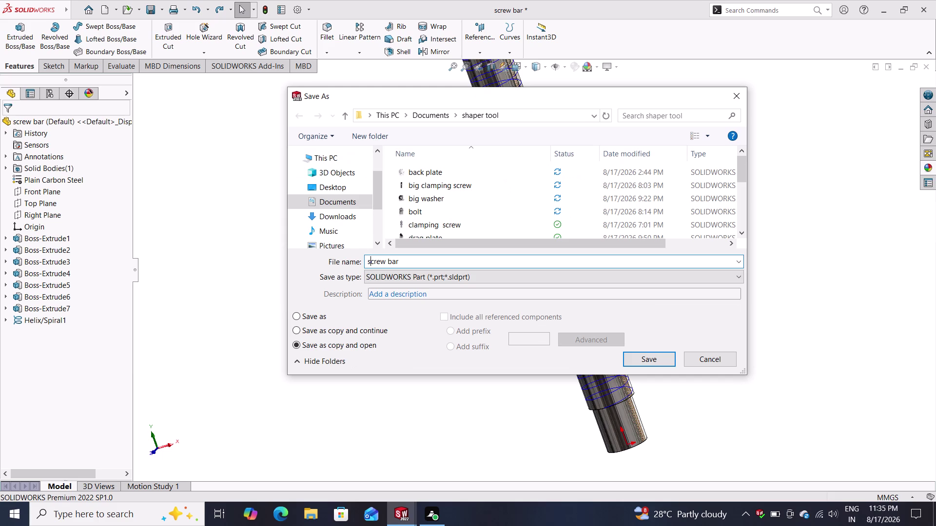
key(Right)
key(Right)
key(Right)
key(Right)
key(Right)
key(Right)
key(Right)
key(Right)
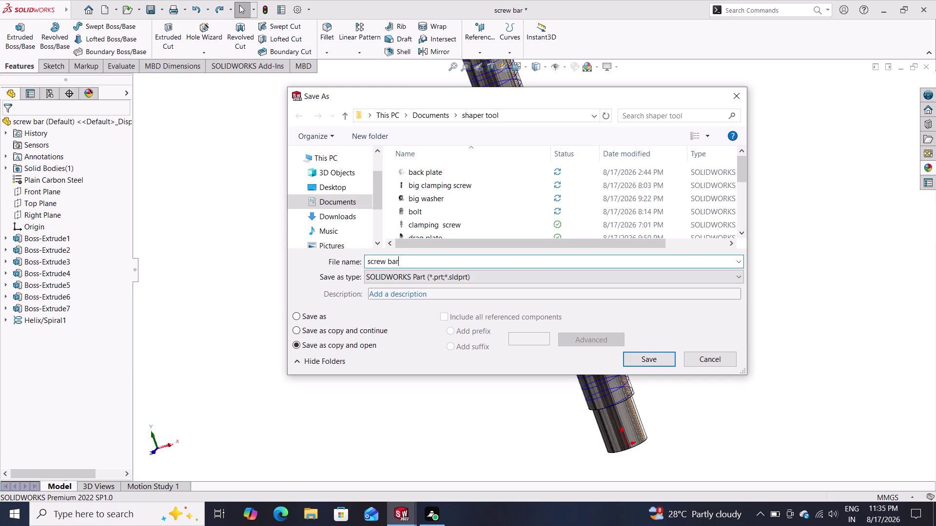
key(space)
text(1)
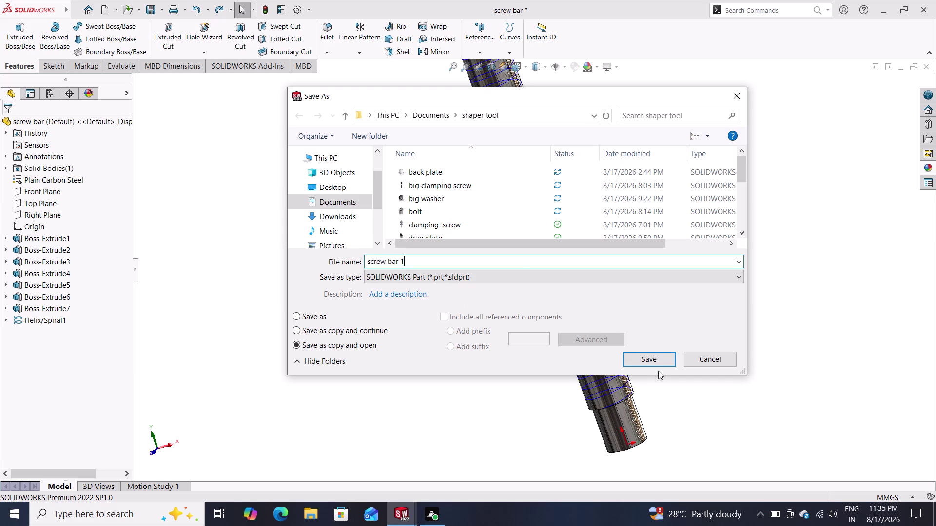
click(649, 355)
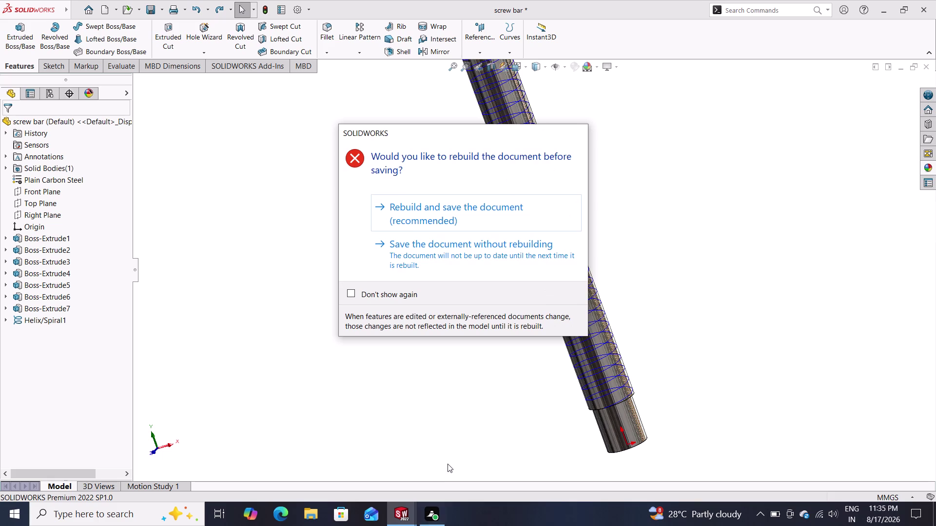
click(441, 206)
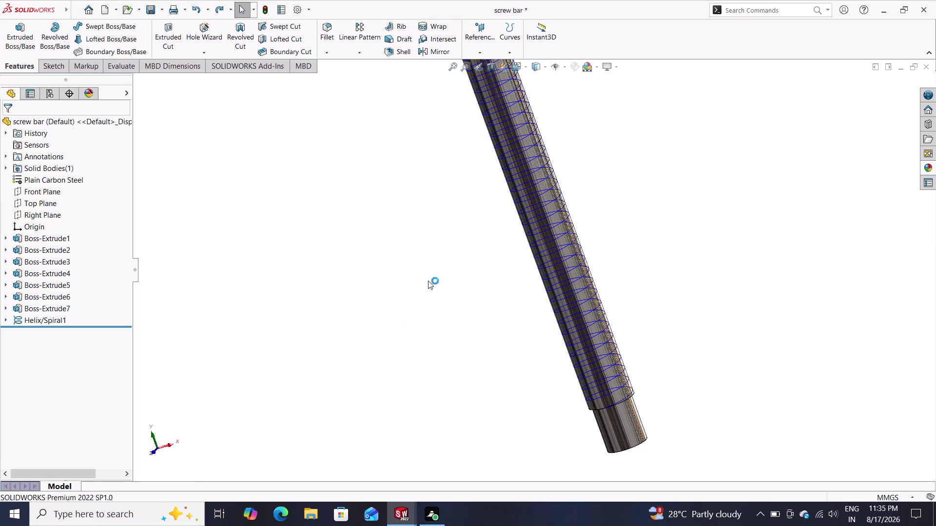
Close the original screw bar document and return to Assem1.
click(405, 514)
click(610, 351)
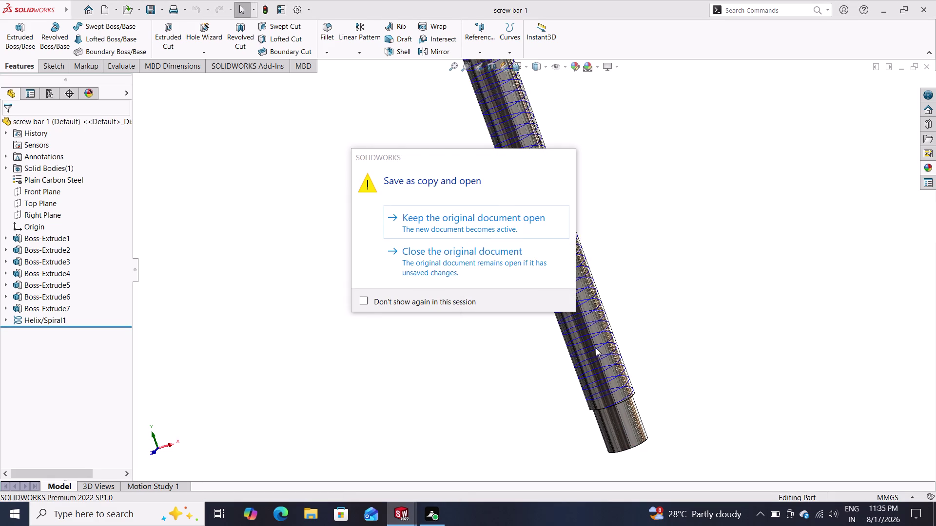
click(482, 253)
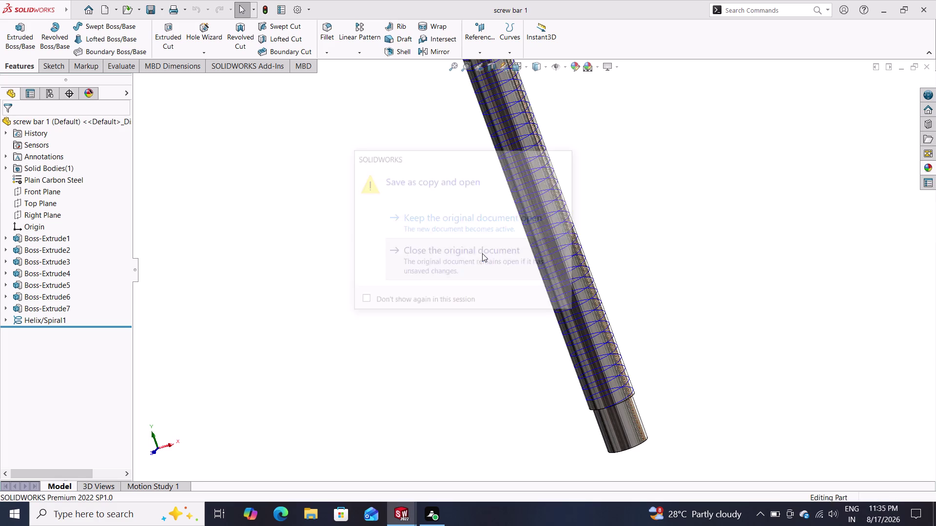
click(398, 517)
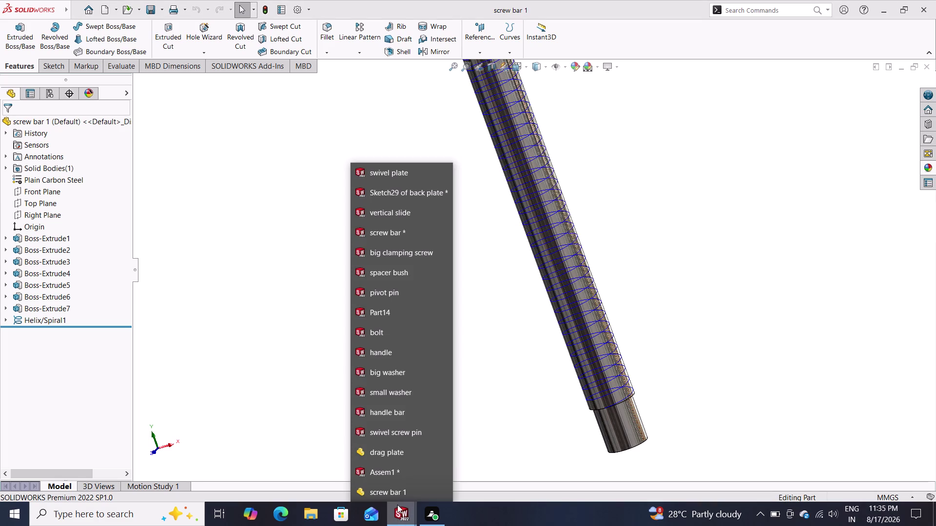
click(396, 472)
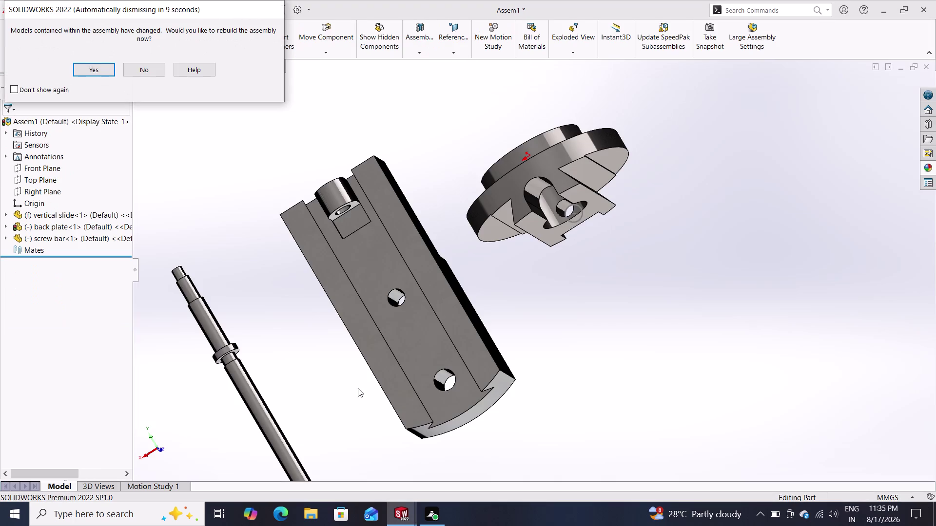
Zoom in on the screw bar and back plate, start a mate, and select the bar's cylindrical face.
scroll(down, 3)
scroll(down, 3)
scroll(down, 3)
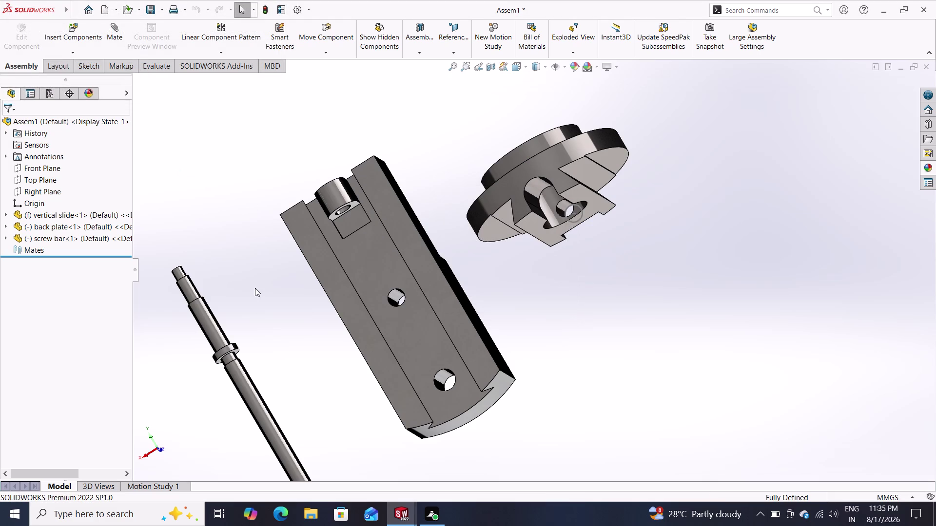
scroll(down, 3)
scroll(up, 3)
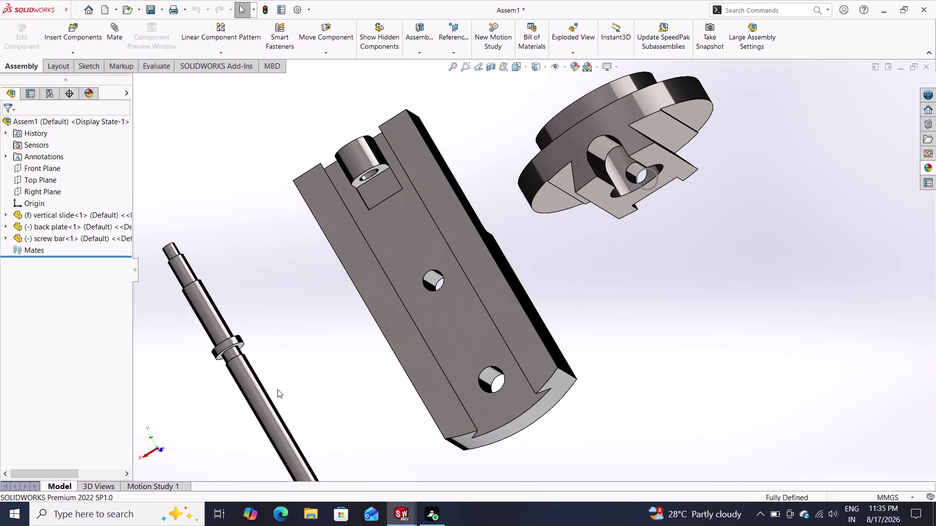
scroll(up, 3)
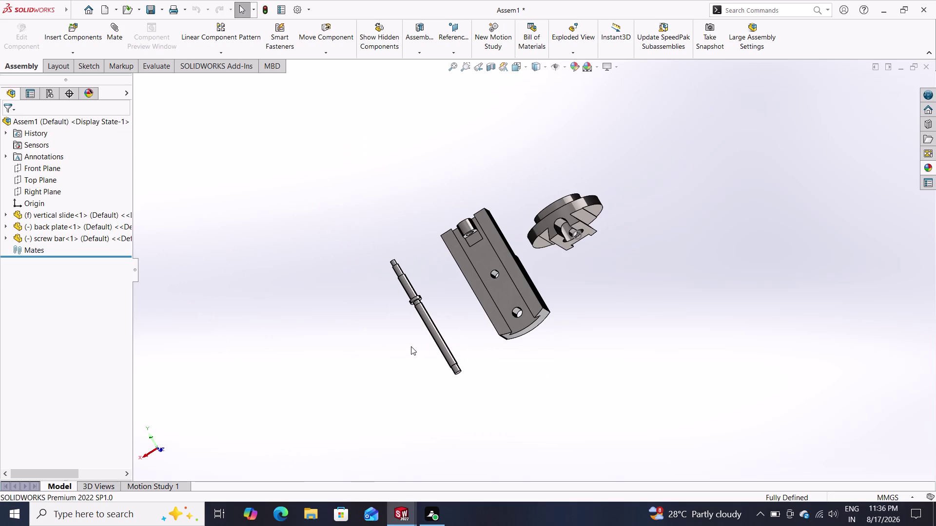
scroll(down, 3)
scroll(down, 3)
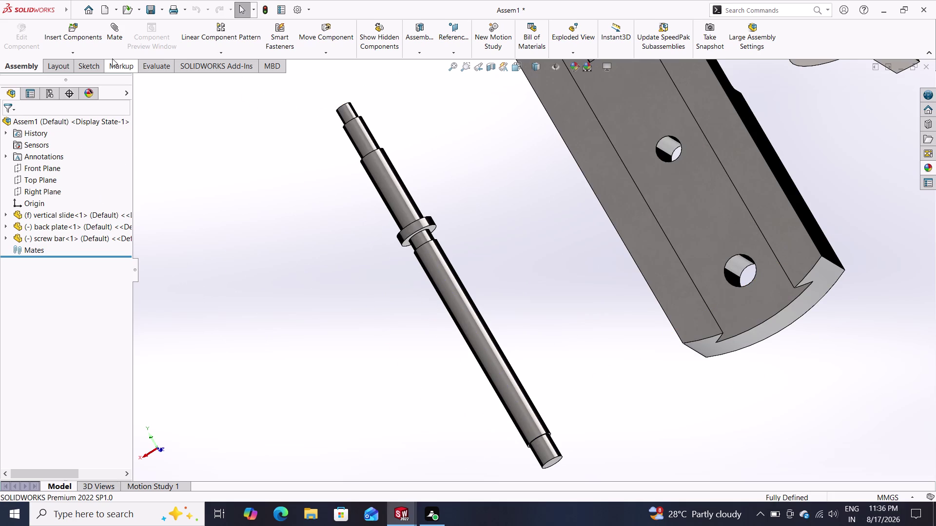
click(113, 36)
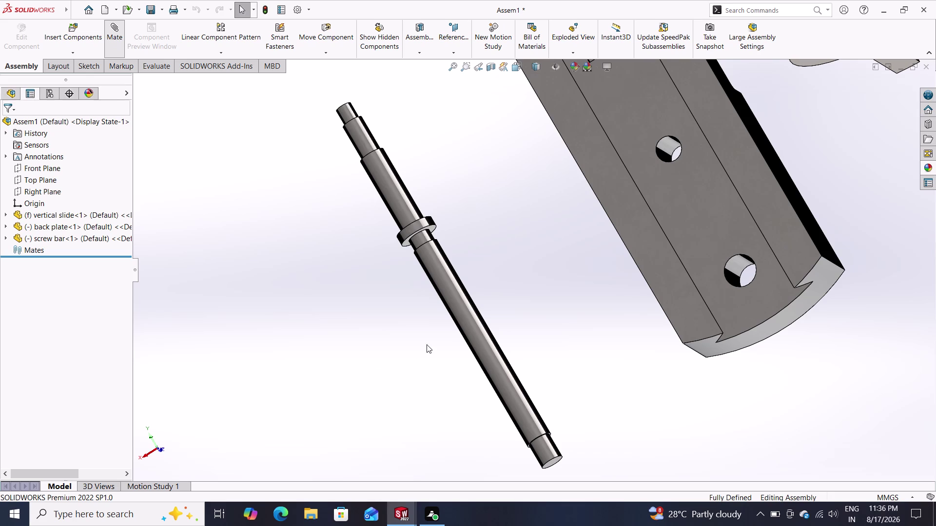
click(469, 322)
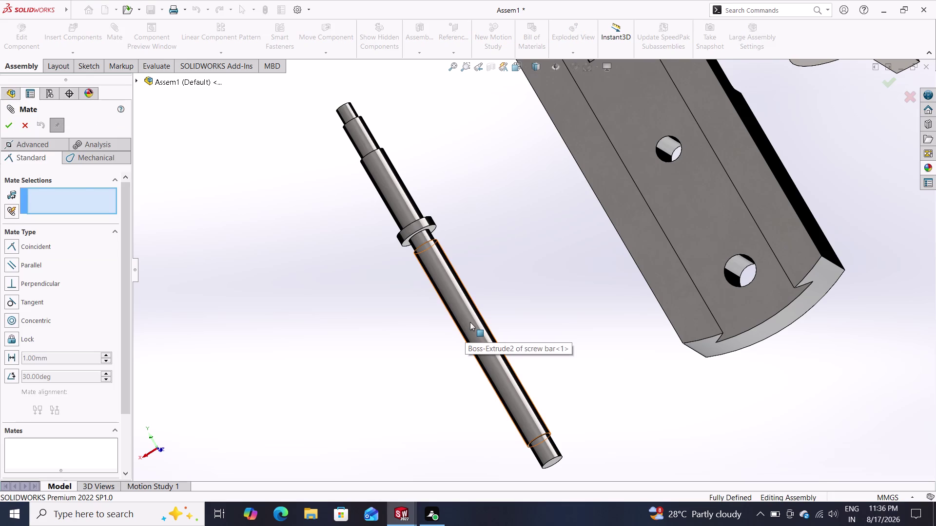
Remove the wrongly picked back plate edge from the mate selections.
middle_drag(523, 277, 488, 330)
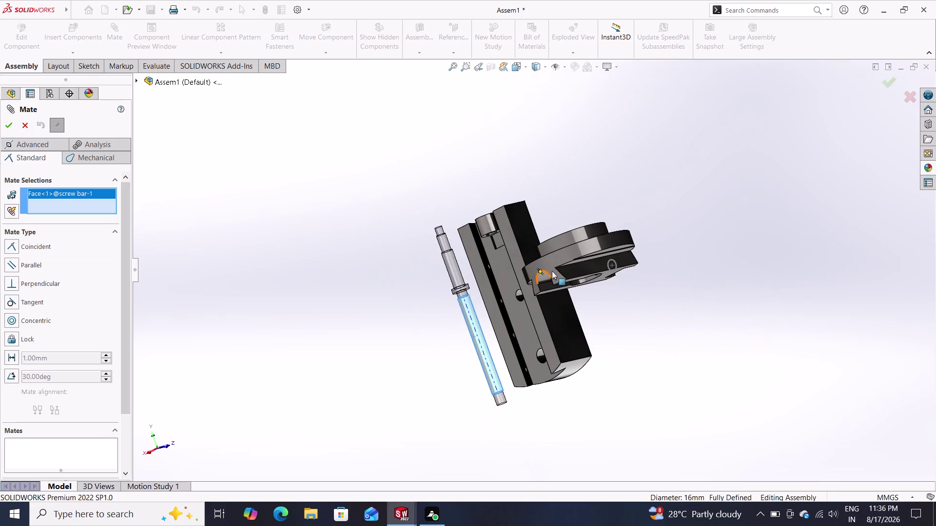
scroll(up, 3)
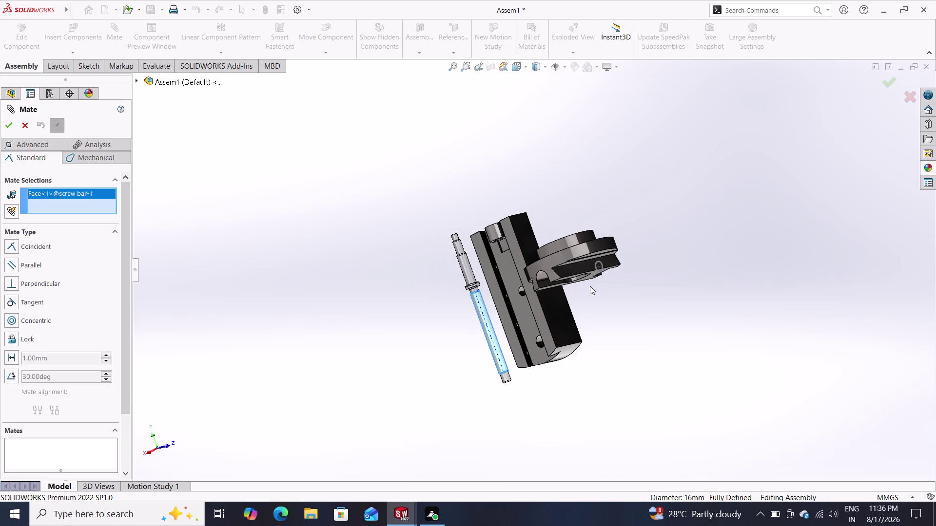
scroll(down, 3)
scroll(down, 3)
scroll(down, 3)
scroll(down, 3)
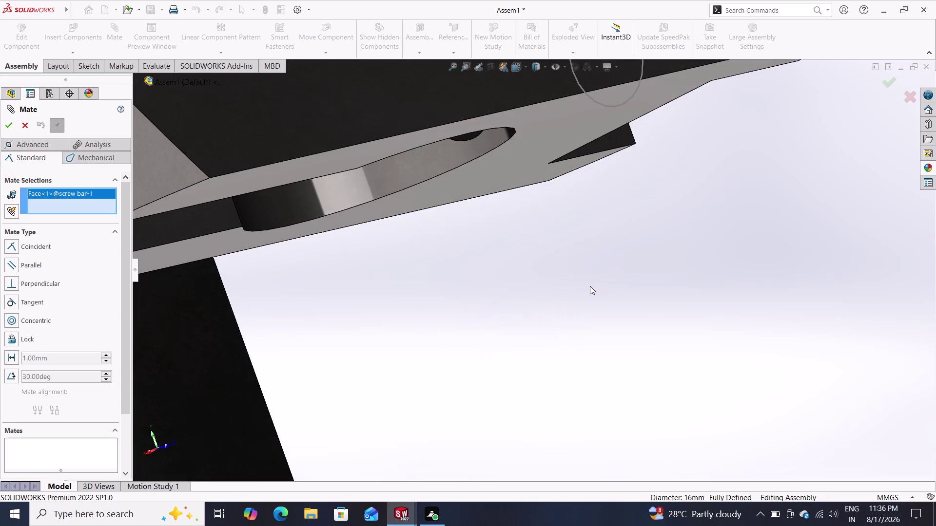
middle_drag(546, 297, 588, 273)
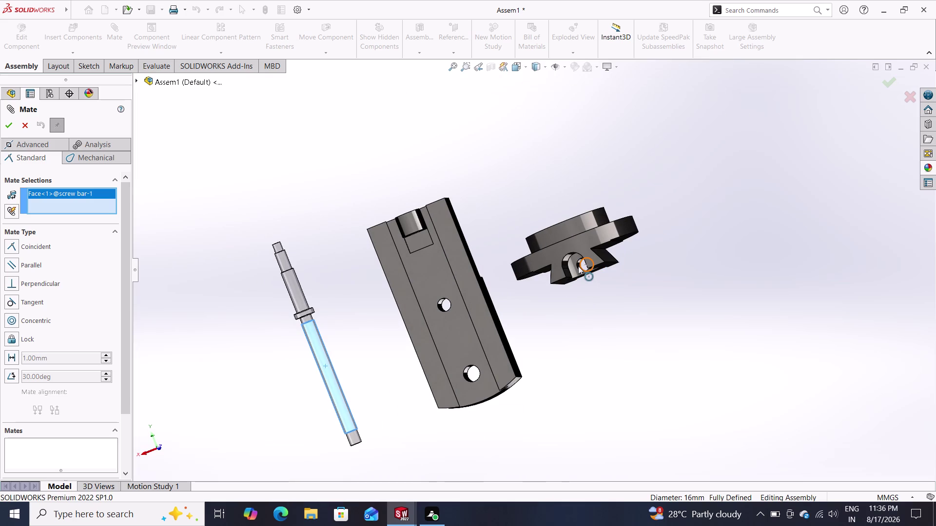
scroll(down, 3)
scroll(up, 3)
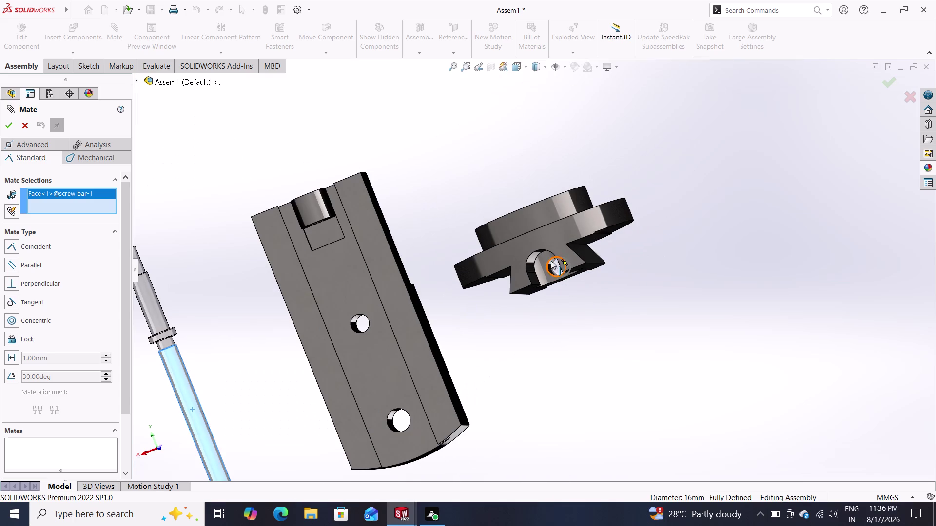
click(548, 263)
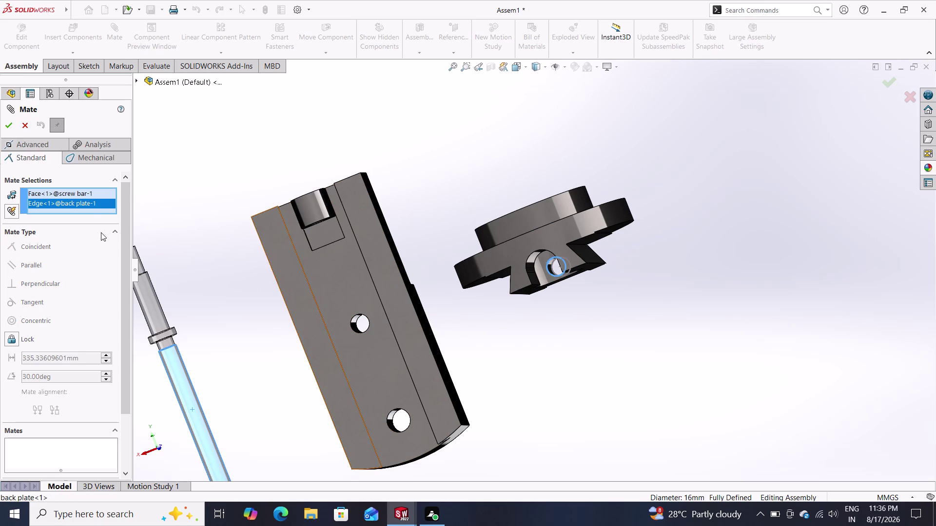
right_click(85, 204)
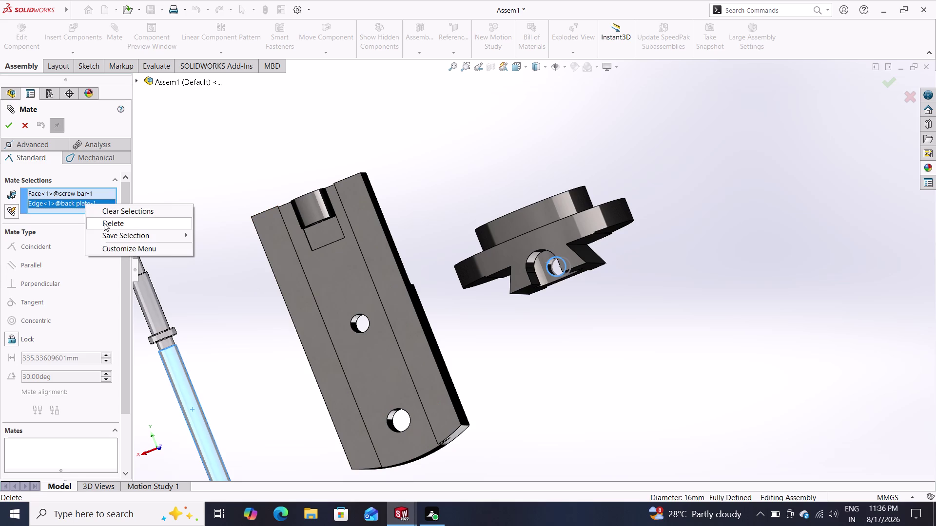
click(103, 223)
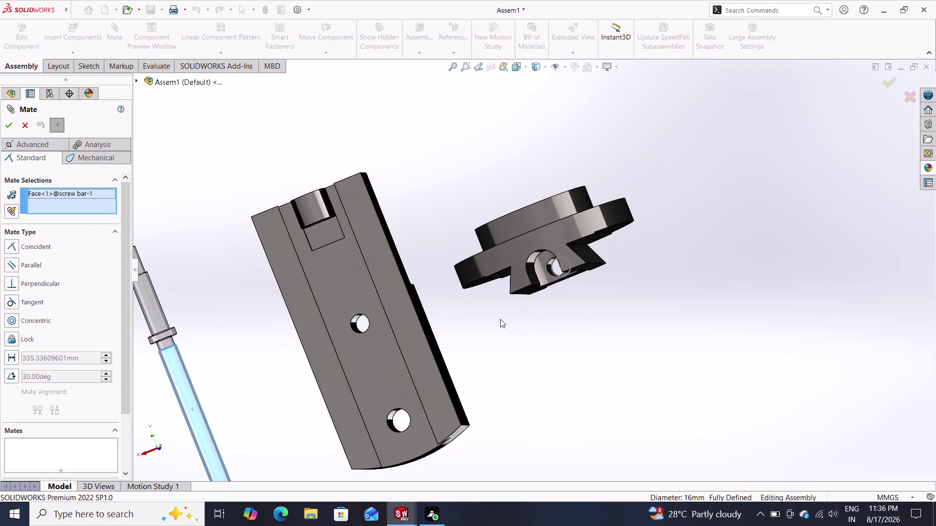
Select the back plate hole's inner face and accept the Concentric mate.
scroll(up, 3)
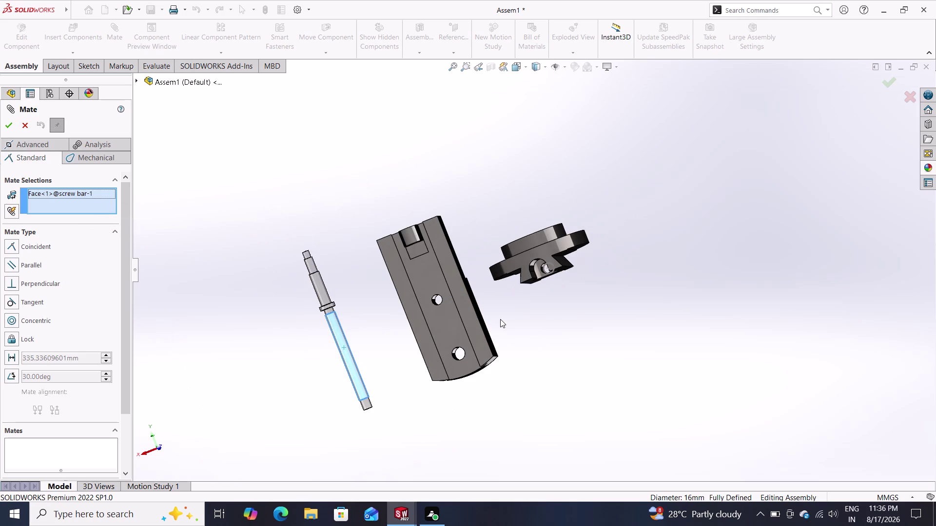
scroll(down, 3)
scroll(down, 3)
scroll(down, 3)
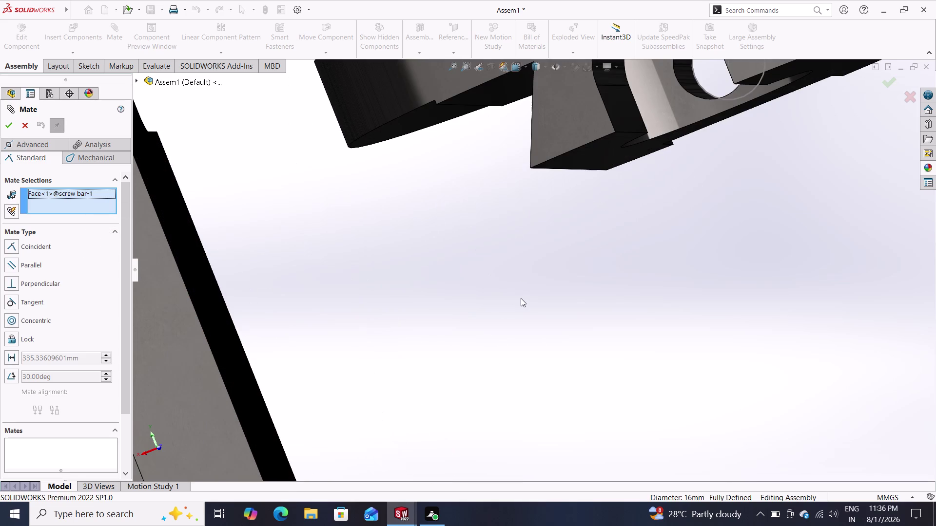
click(686, 78)
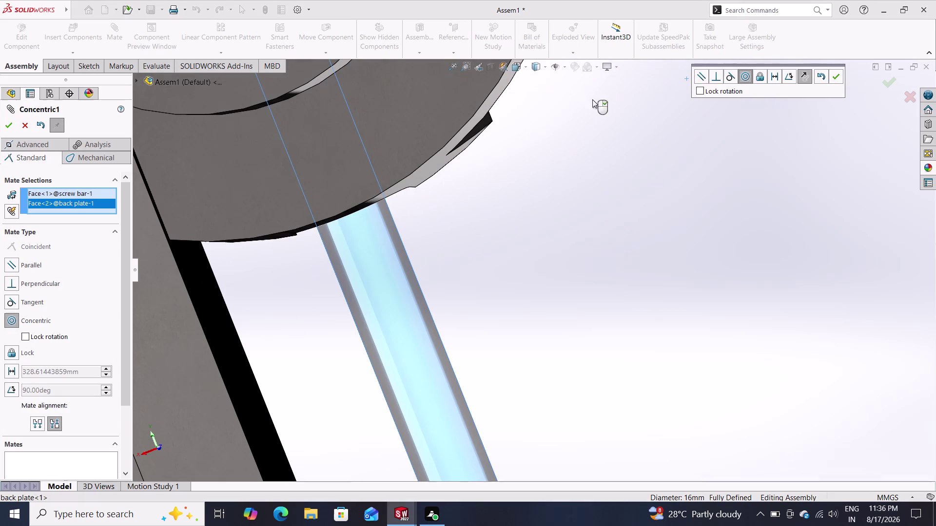
click(835, 72)
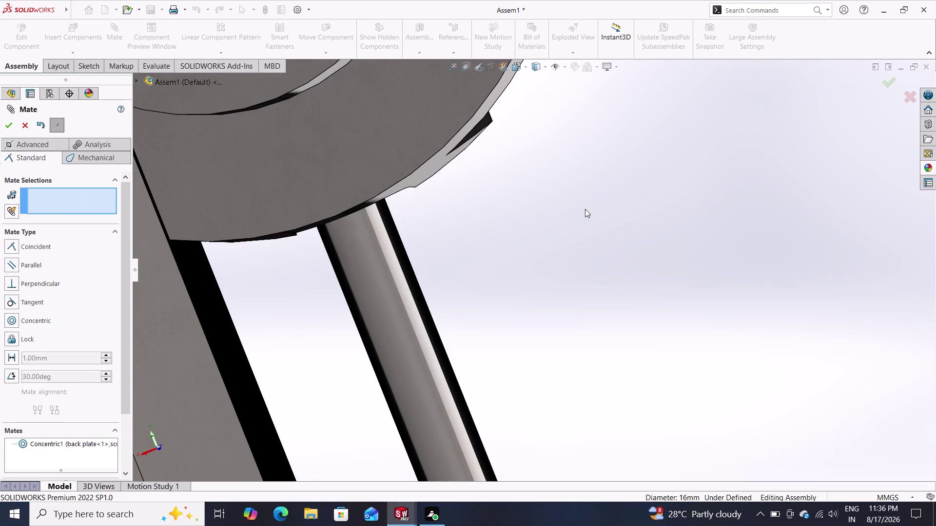
Slide the screw bar through the hole and move the back plate to test Concentric1.
scroll(down, 3)
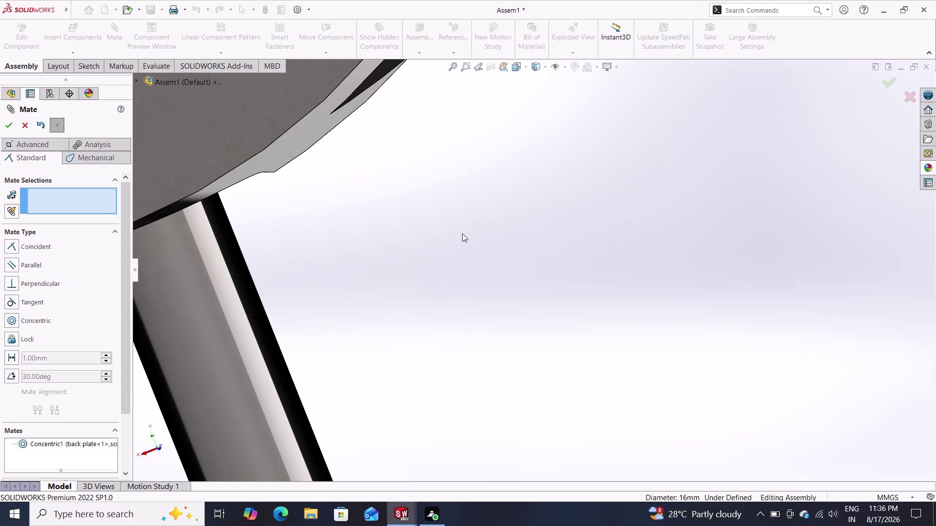
scroll(down, 3)
scroll(up, 3)
scroll(up, 3)
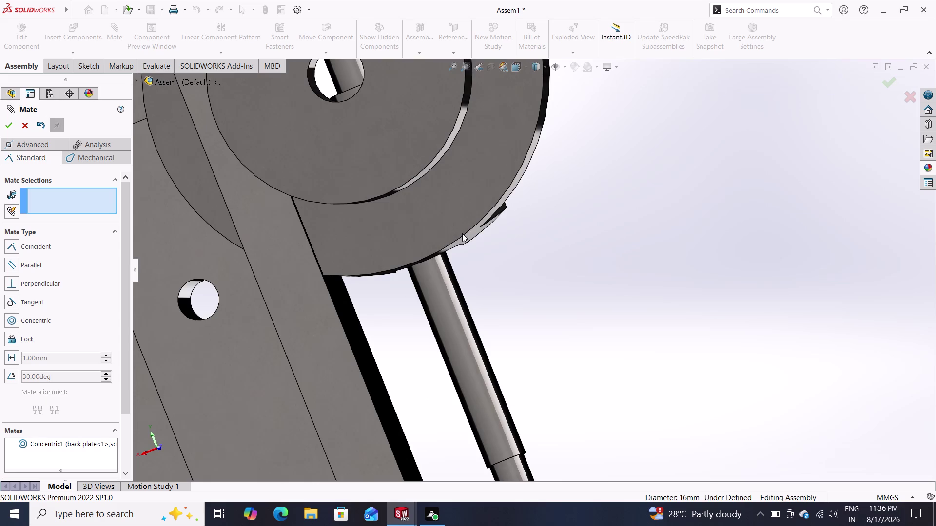
scroll(up, 3)
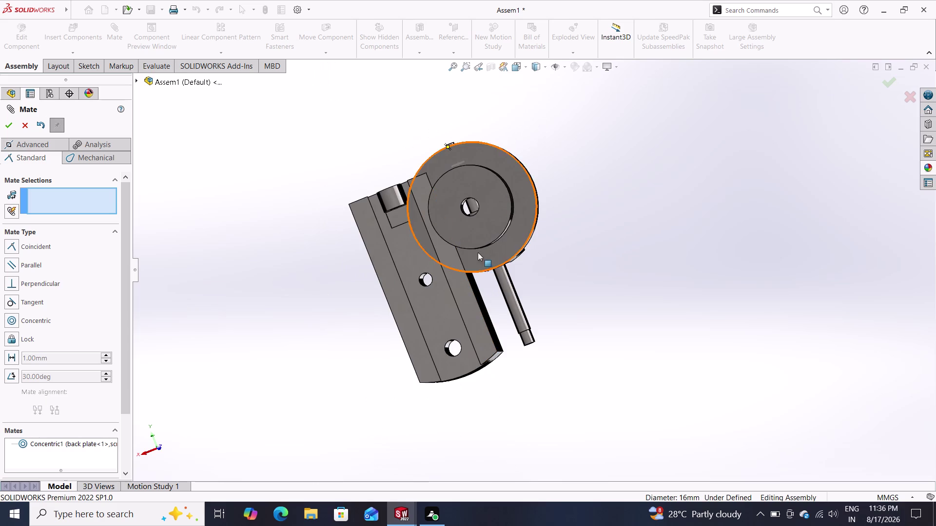
drag(504, 287, 519, 334)
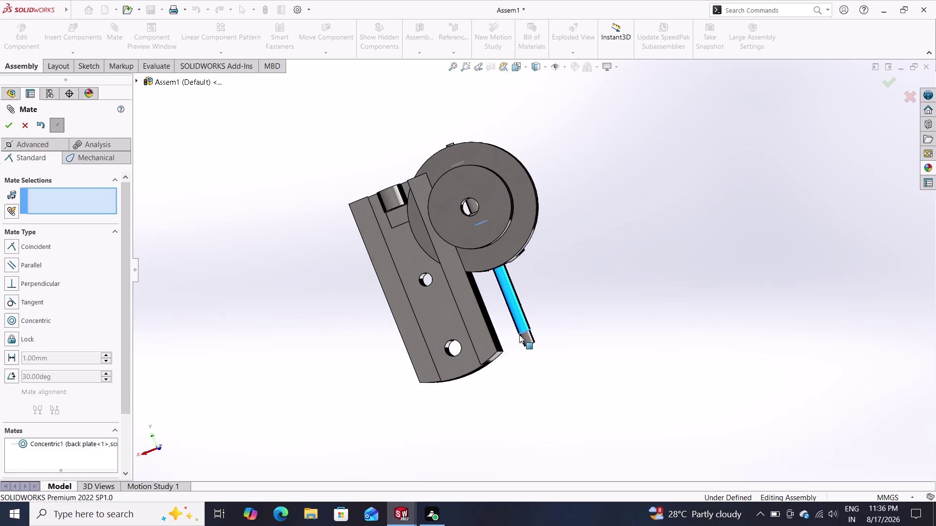
drag(519, 335, 534, 351)
drag(533, 346, 554, 400)
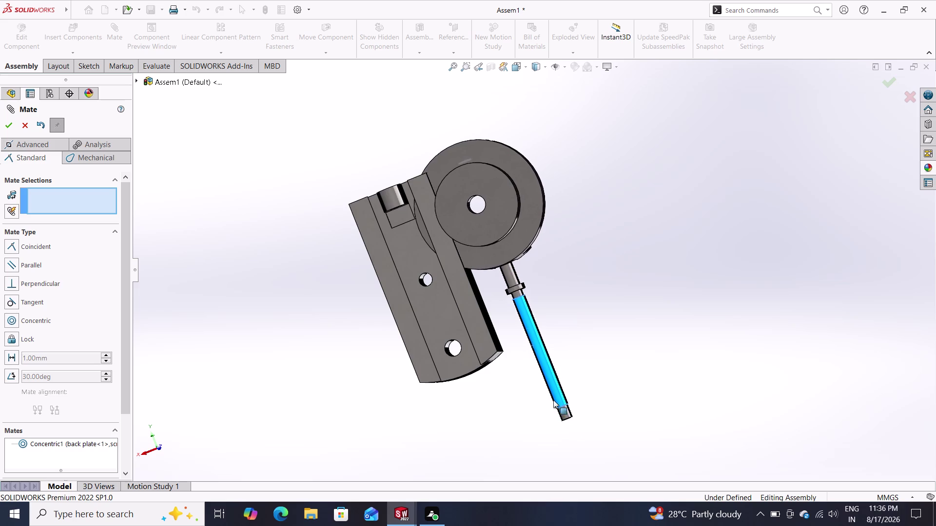
drag(553, 400, 479, 223)
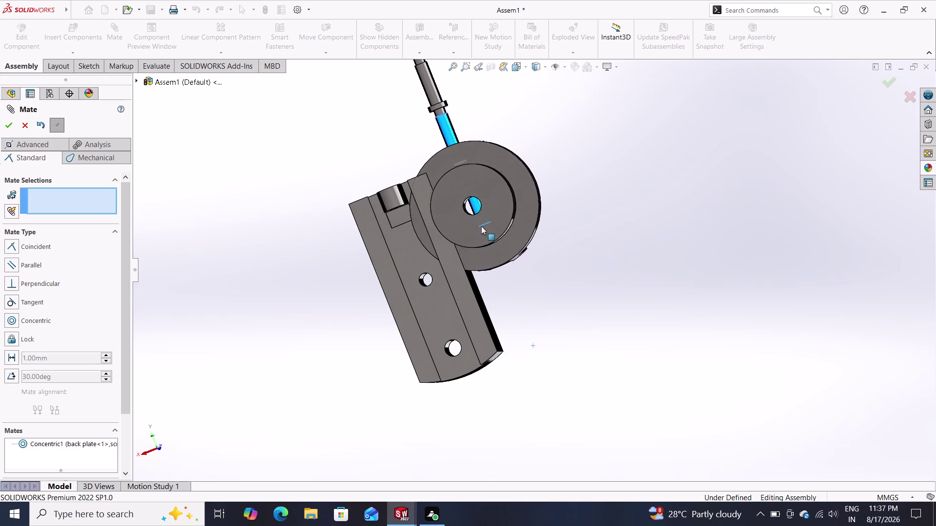
drag(479, 223, 552, 205)
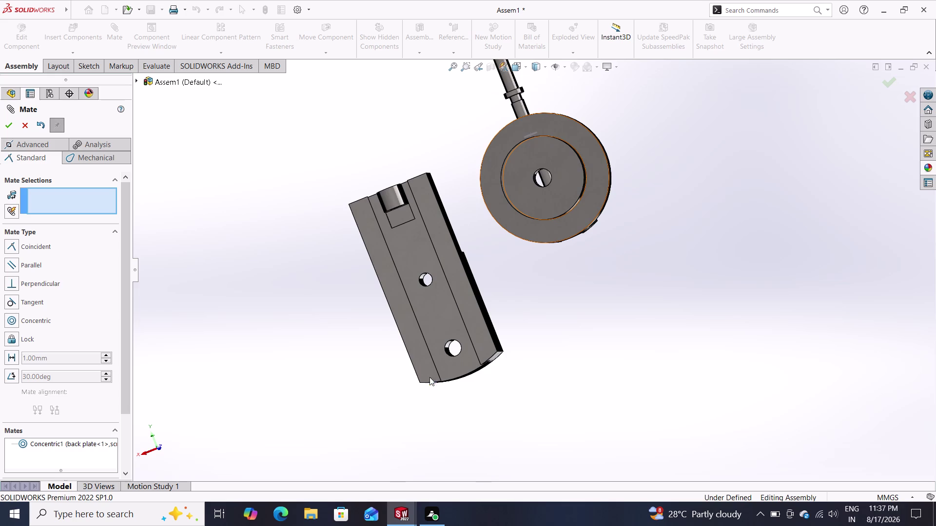
click(102, 158)
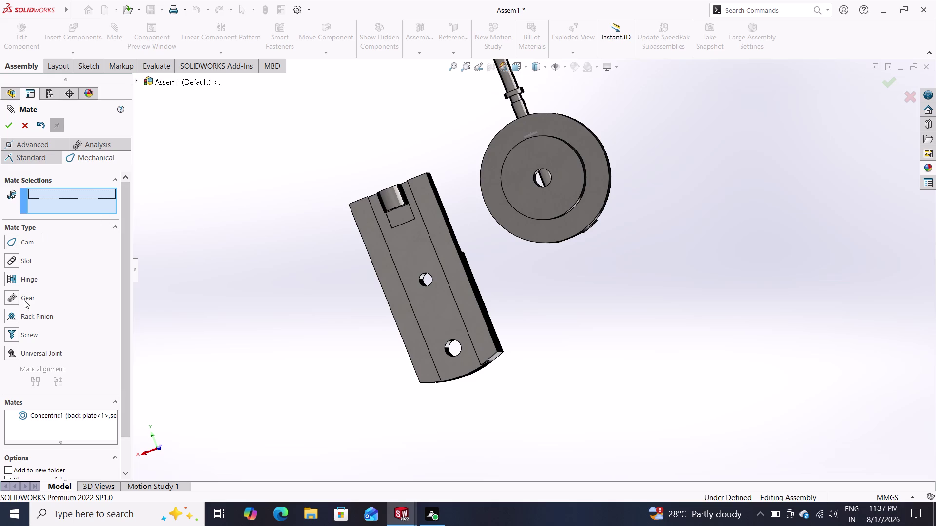
Choose the Screw mechanical mate at 1 revolution per mm.
click(26, 338)
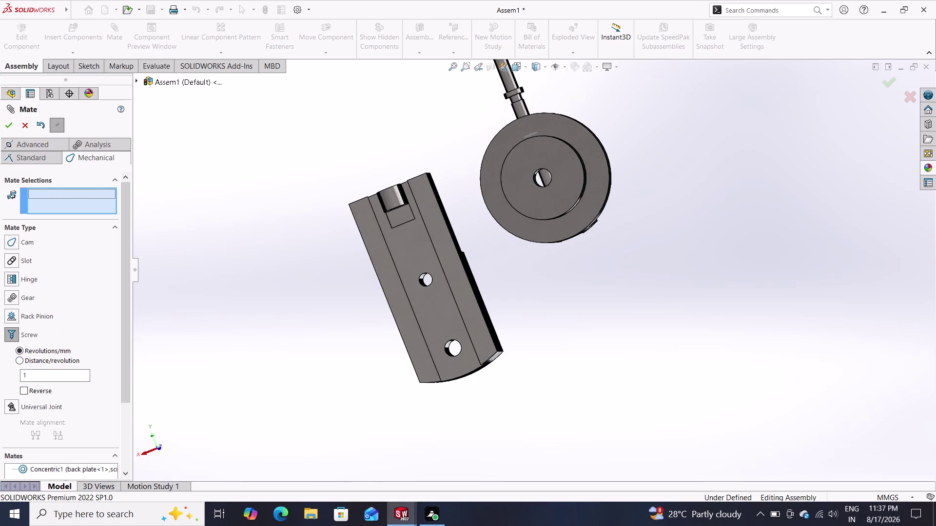
click(404, 510)
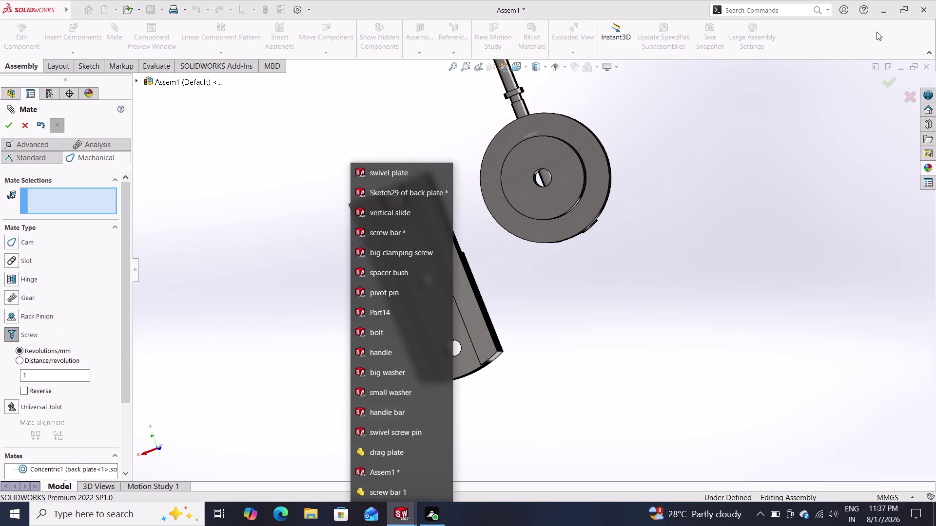
click(925, 1)
click(924, 9)
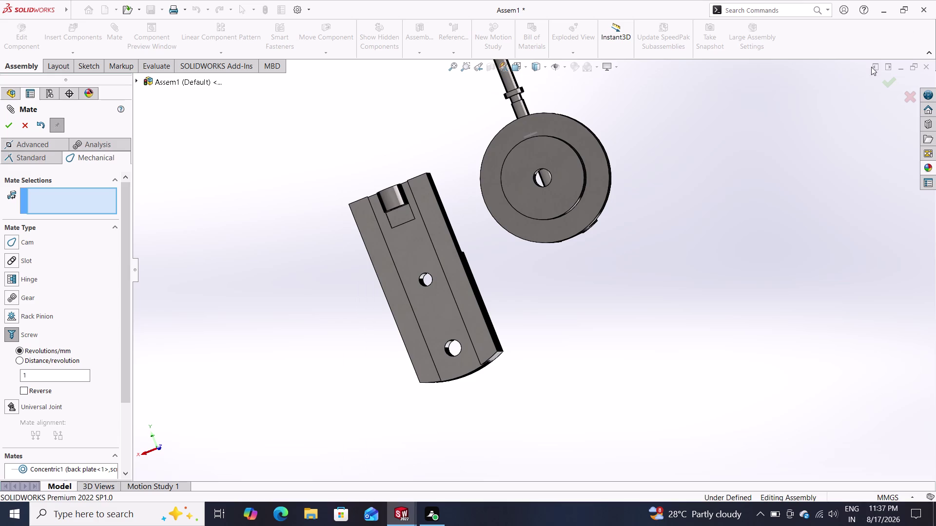